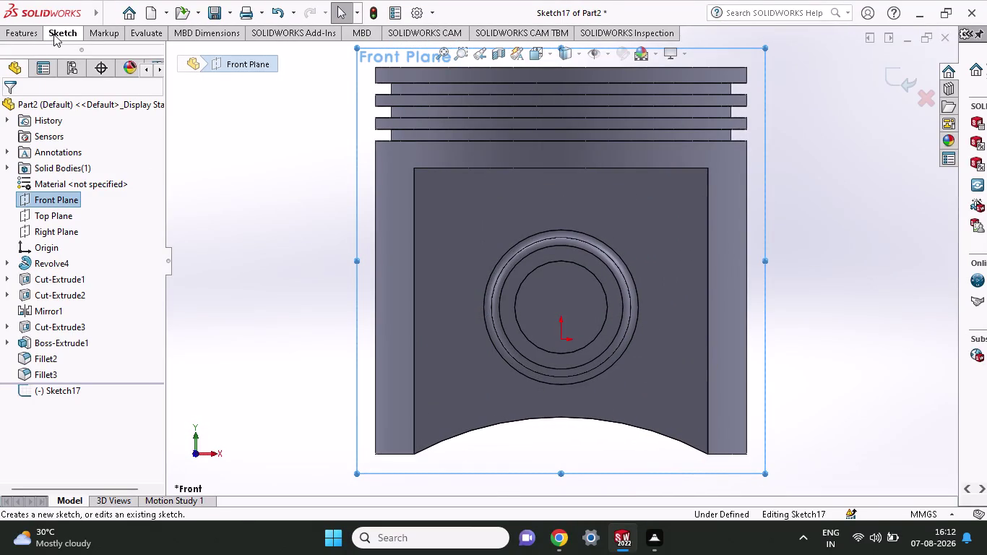
Cancel the Front Plane rename, leave the sketch and discard the empty Sketch17.
click(48, 199)
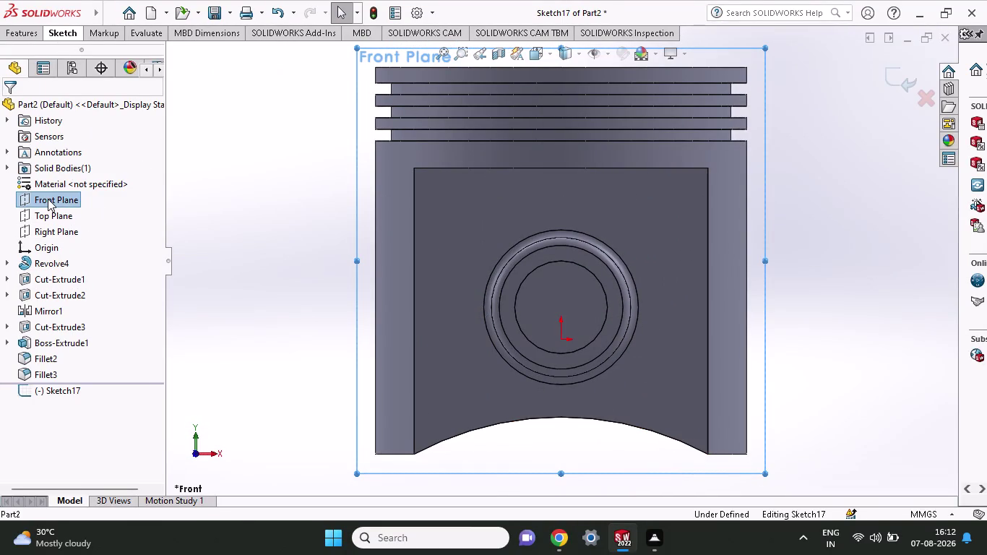
click(29, 38)
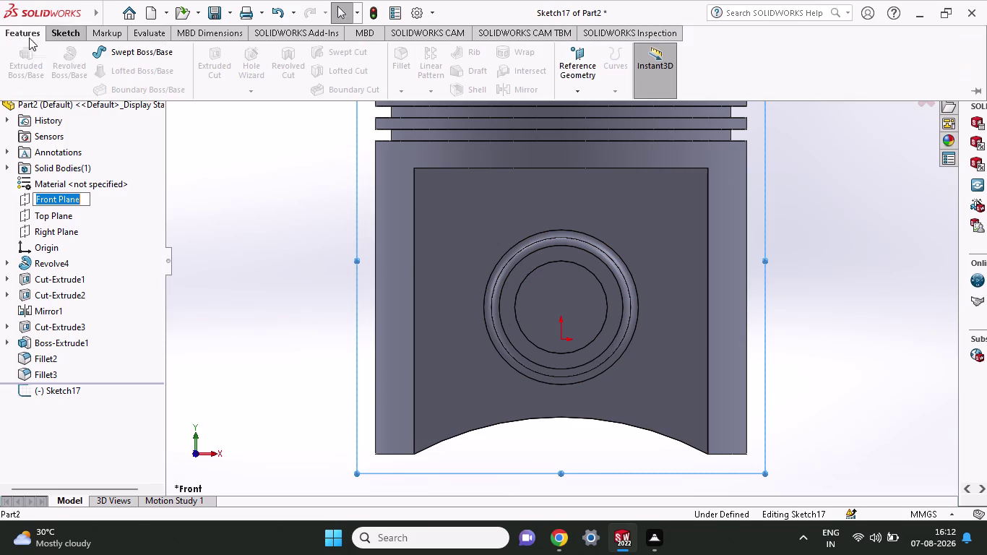
click(61, 32)
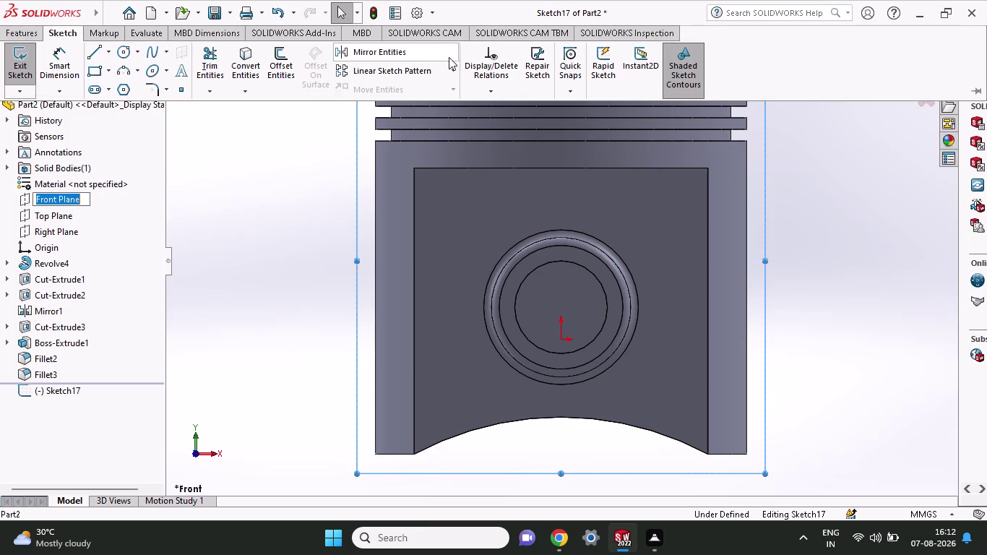
key(Escape)
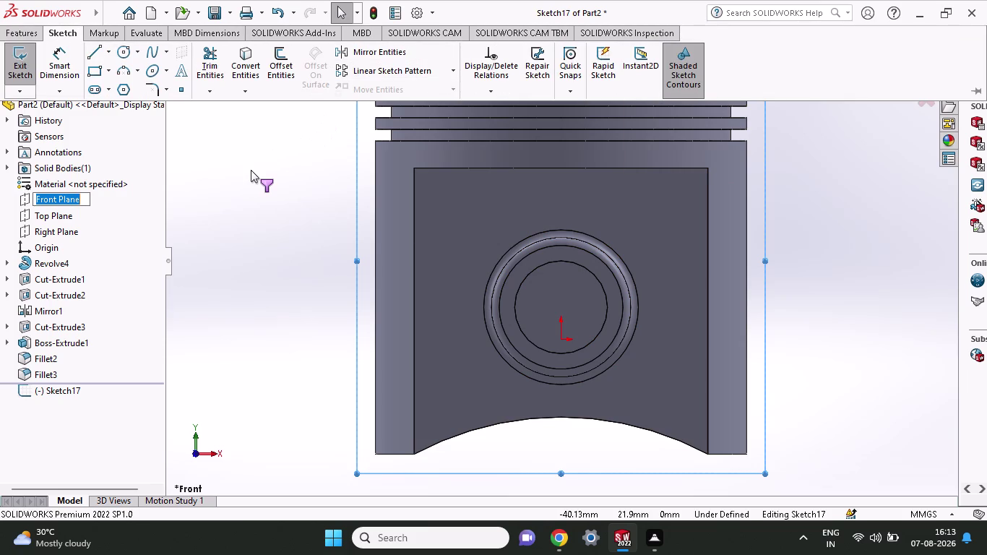
key(Escape)
key(ctrl+z)
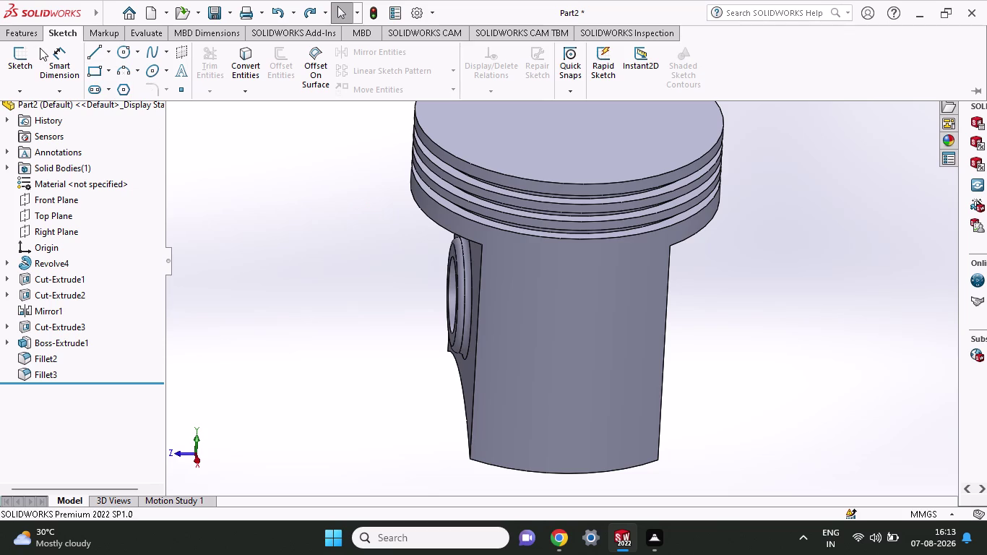
Select the Front Plane and start a Mirror feature about it.
right_click(56, 200)
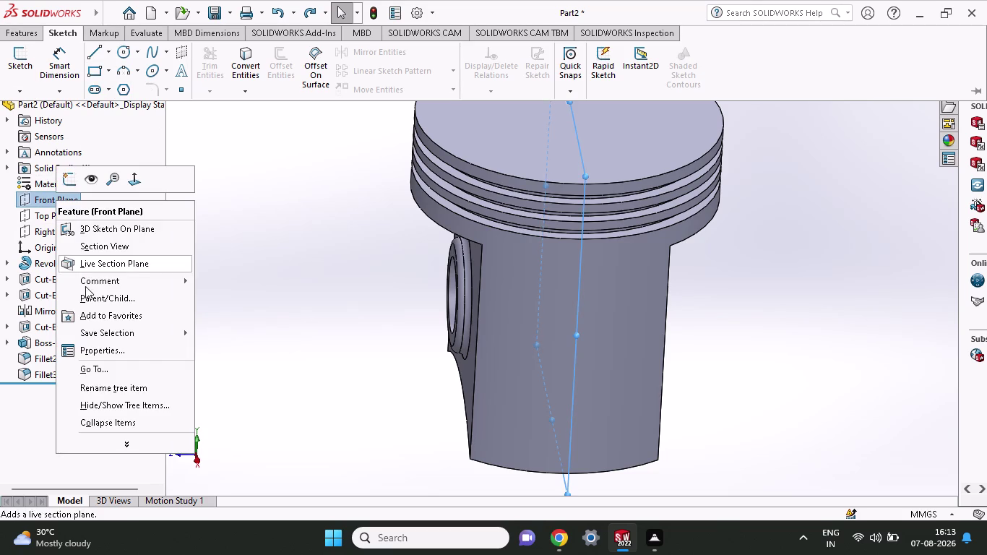
click(256, 235)
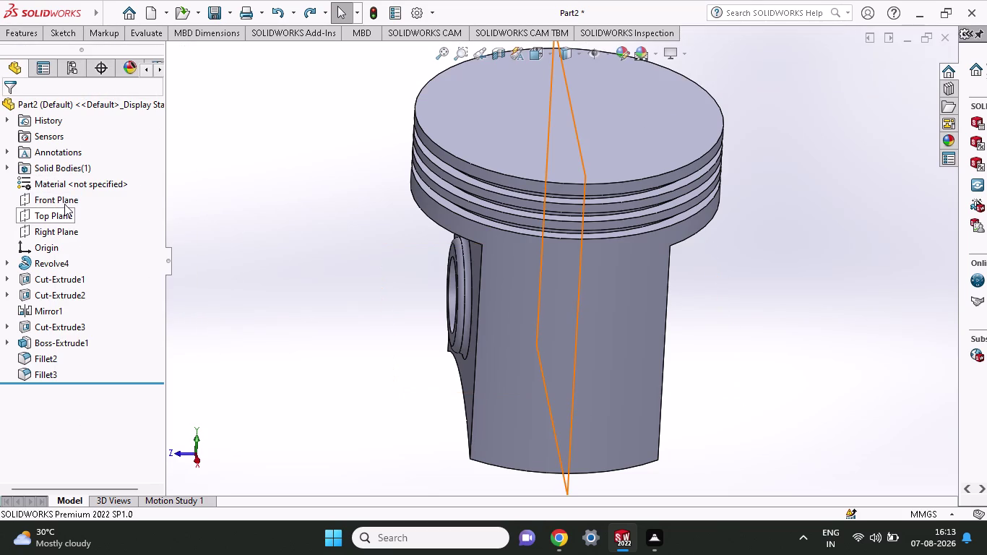
click(64, 204)
click(51, 38)
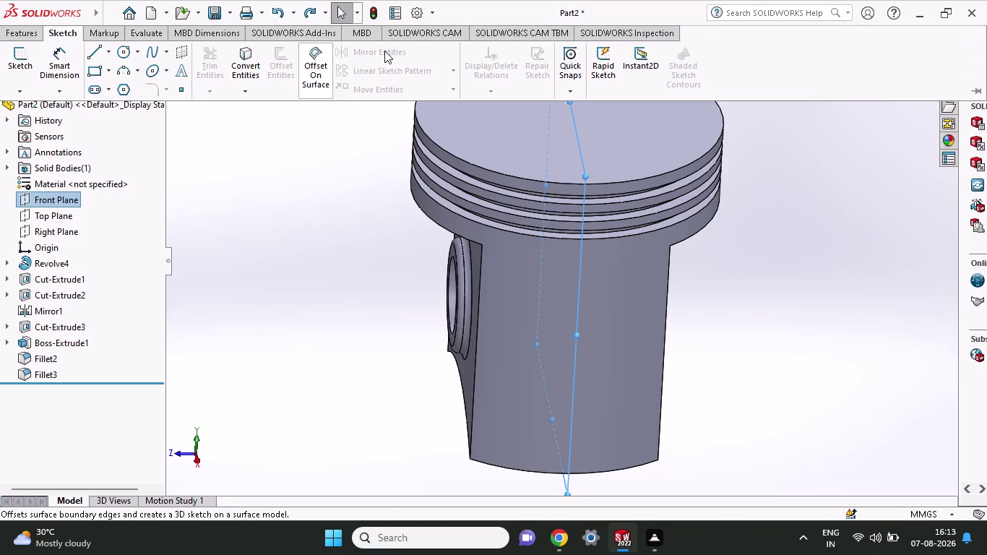
click(33, 33)
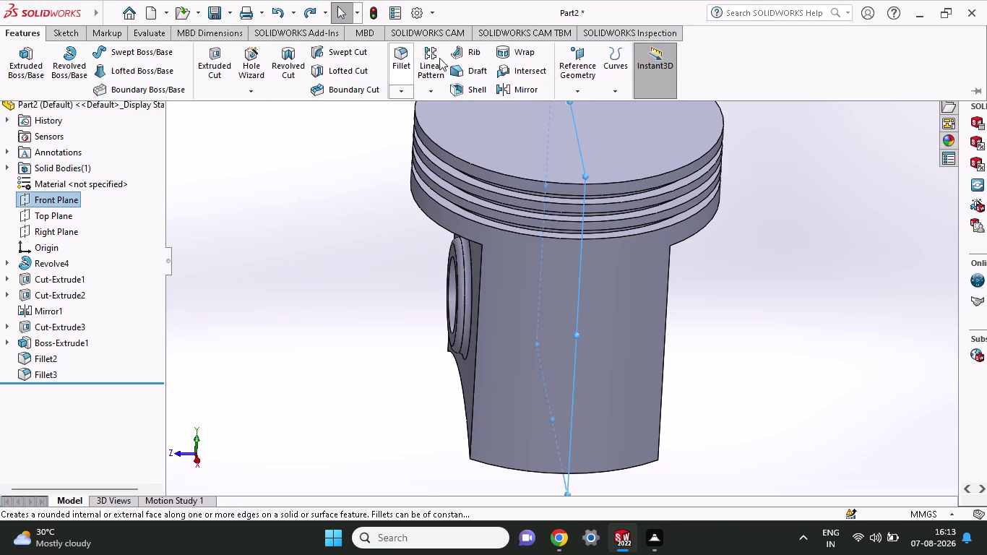
click(521, 91)
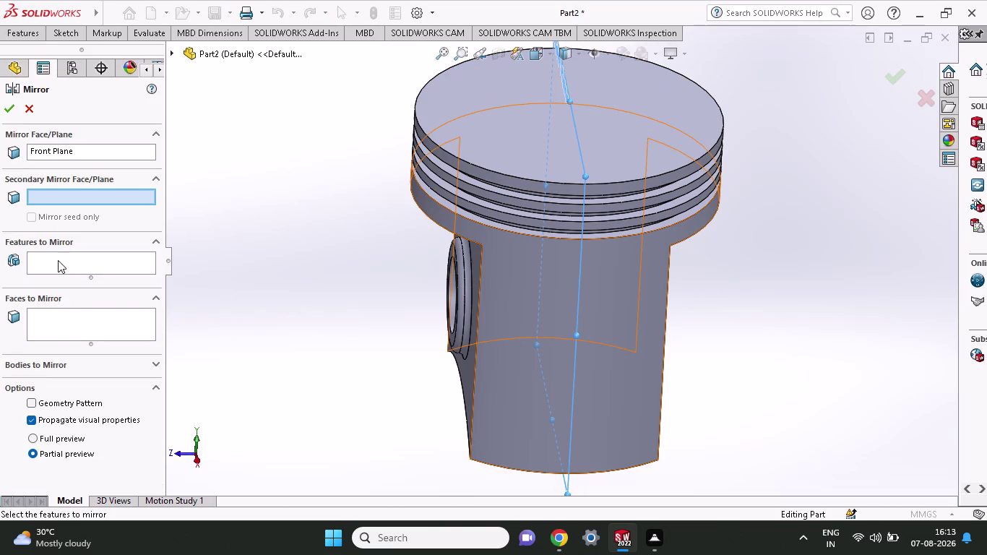
Mirror the whole piston body about the Front Plane, creating the second pin boss.
scroll(down, 3)
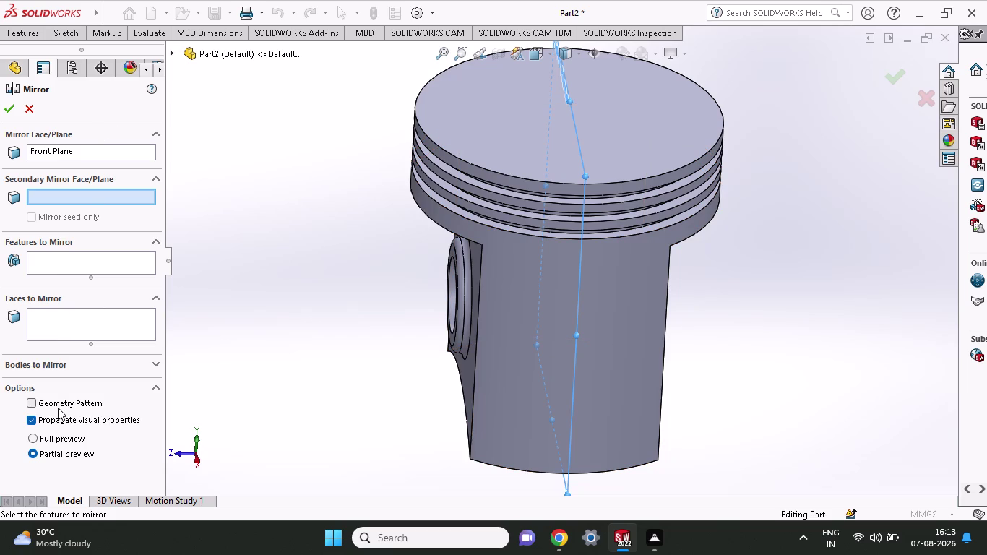
click(70, 364)
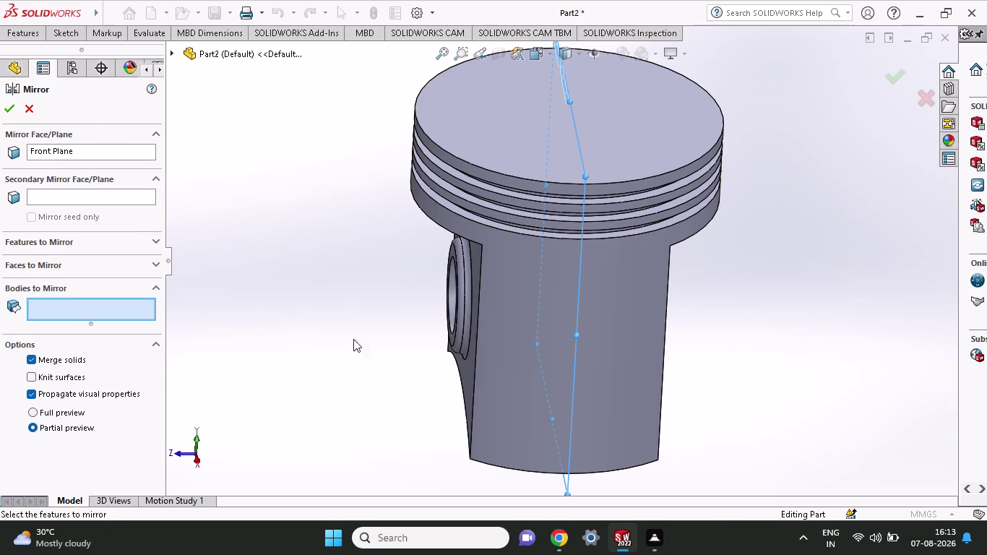
click(465, 317)
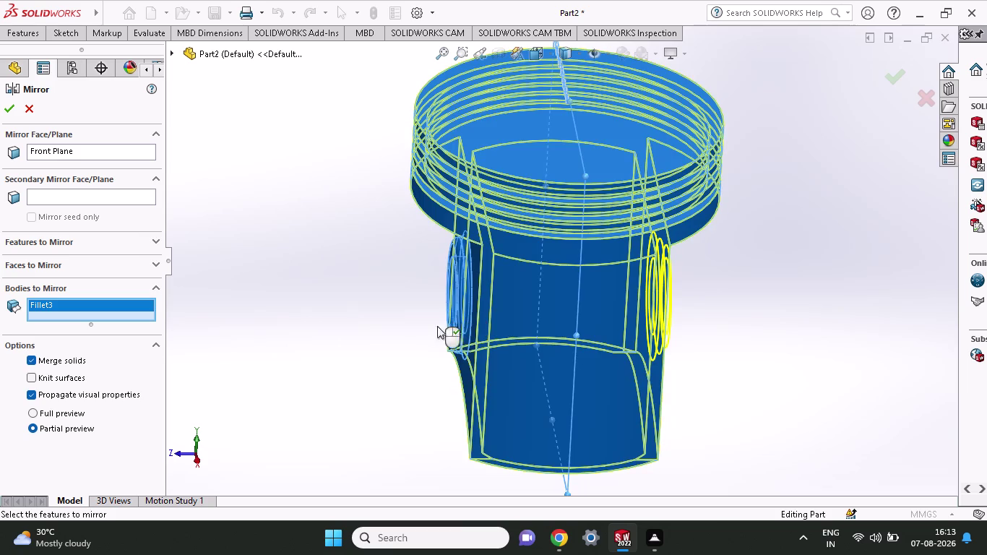
click(0, 108)
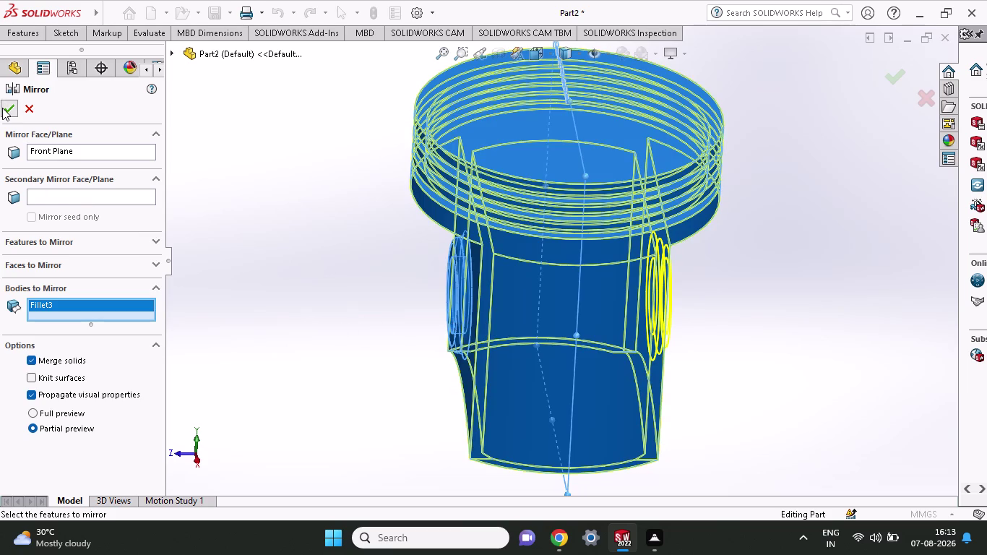
click(4, 108)
middle_drag(777, 321, 776, 321)
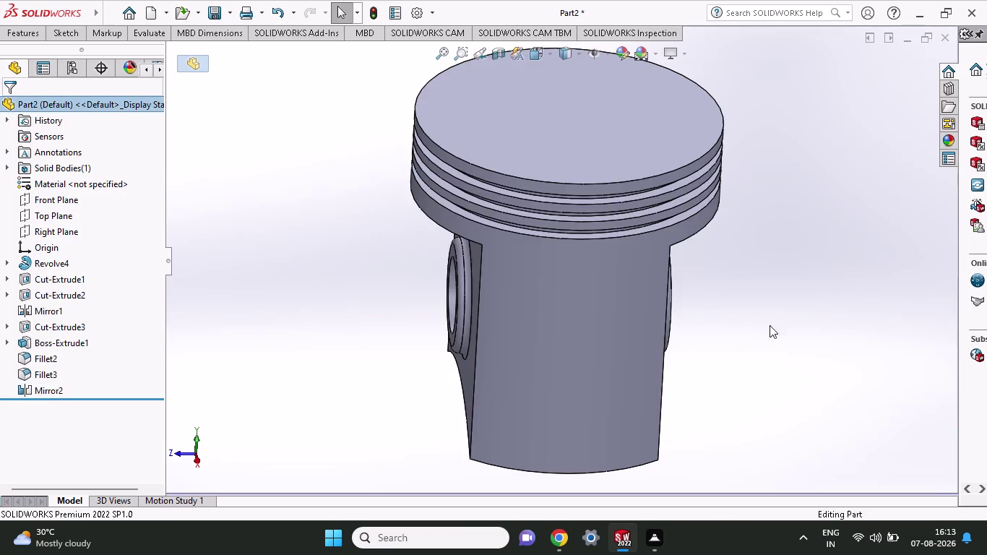
middle_drag(776, 322, 679, 376)
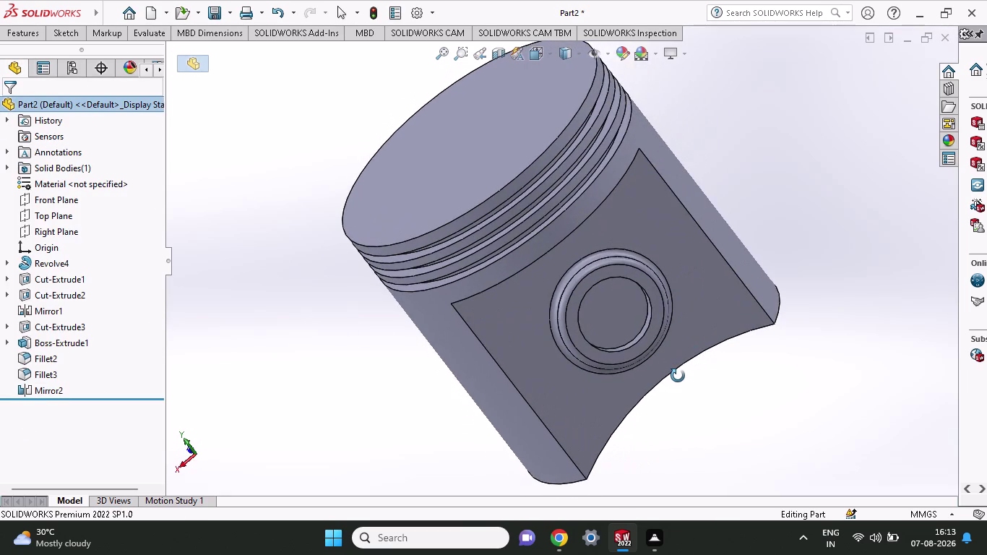
Start a new sketch on the pin boss face.
click(617, 320)
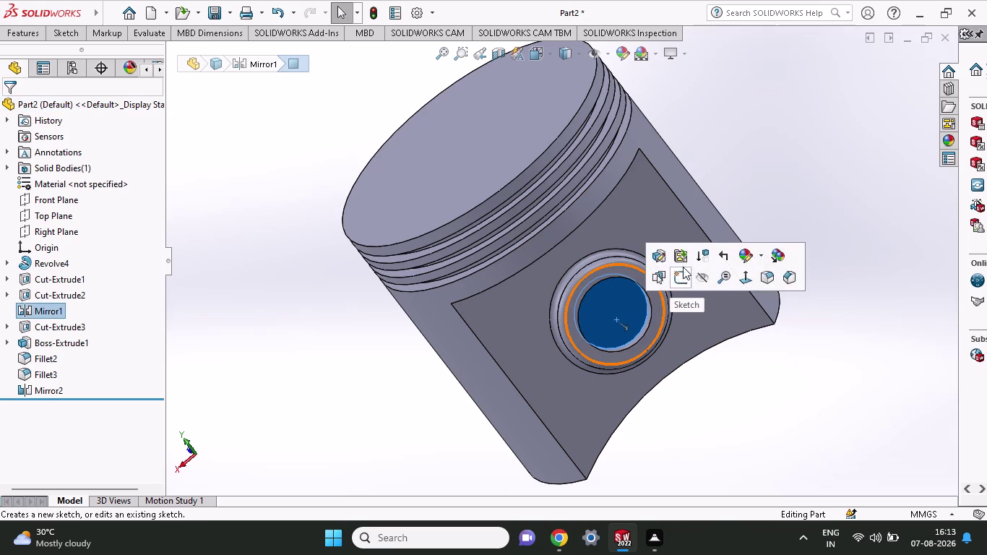
right_click(629, 308)
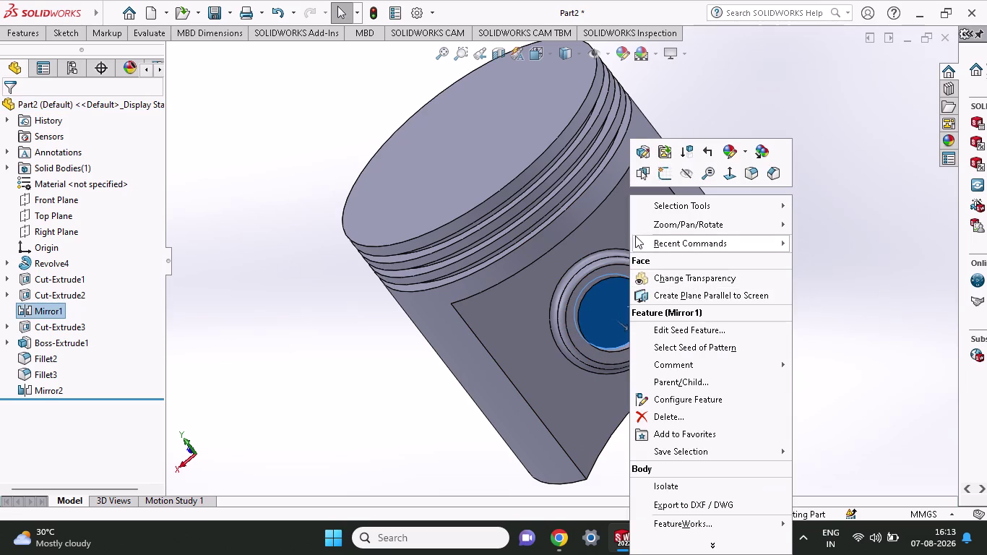
click(664, 169)
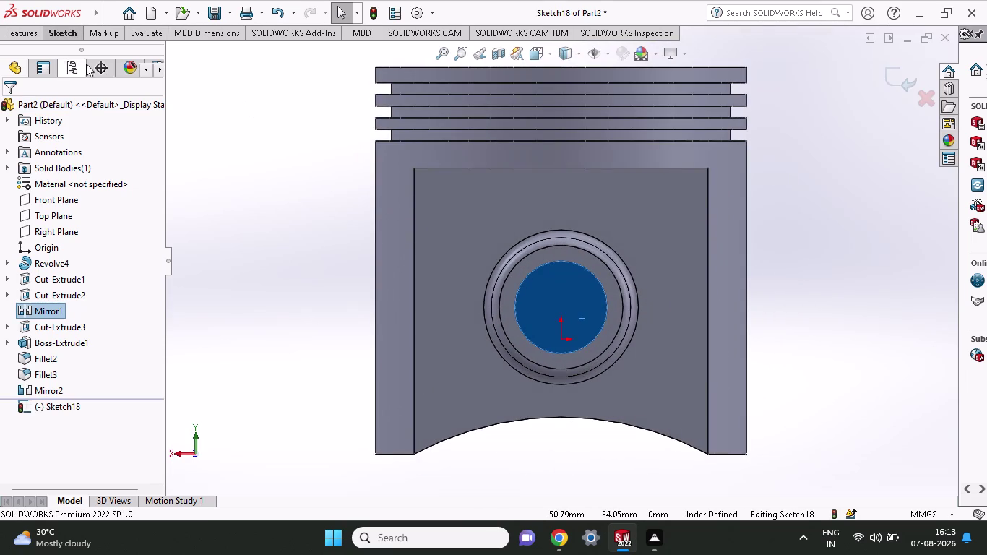
click(56, 32)
click(127, 51)
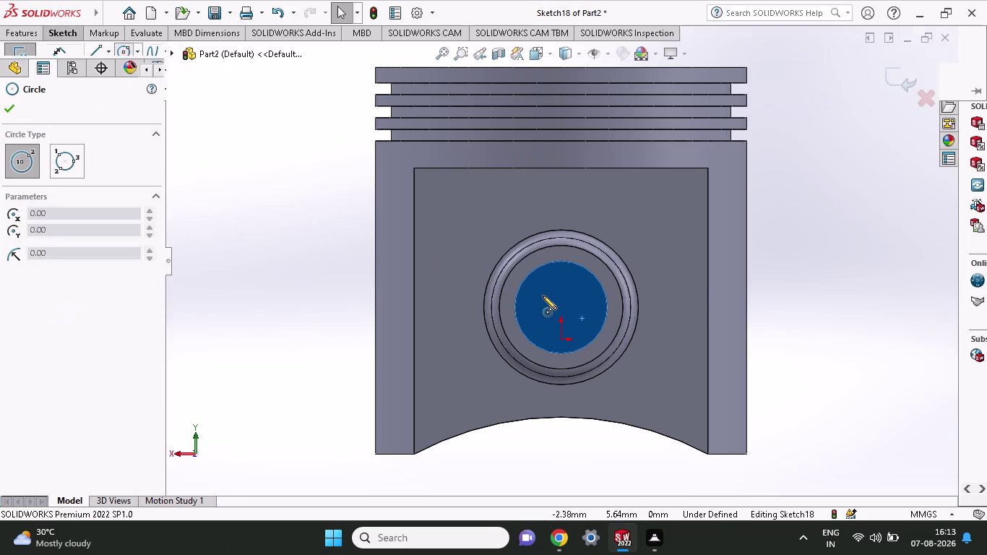
click(561, 304)
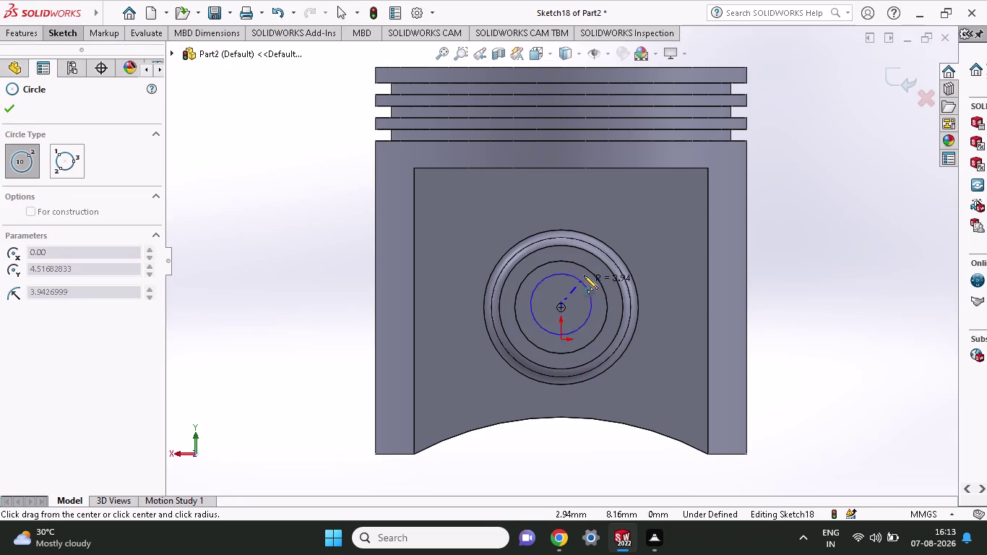
key(Escape)
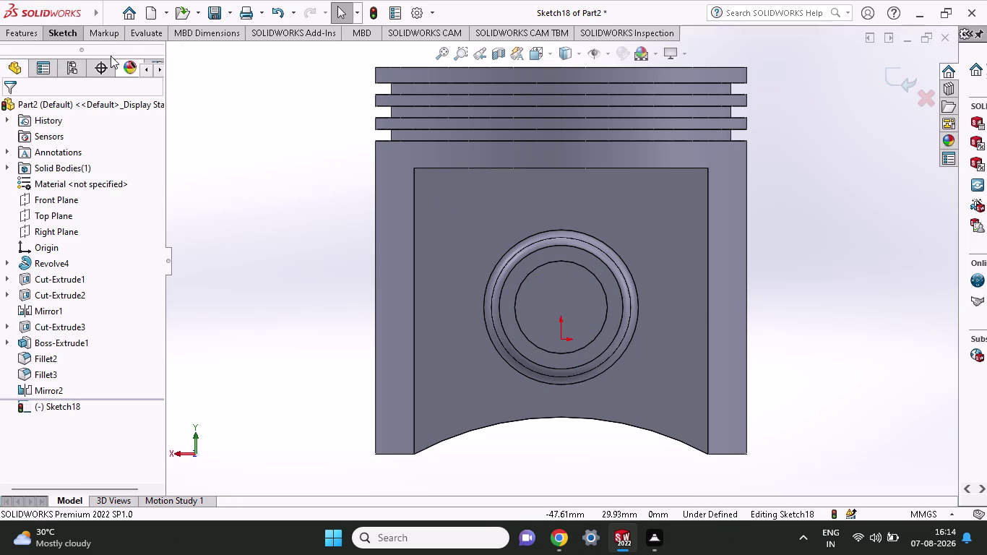
Draw a radius 6 circle centred on the pin boss axis.
click(67, 37)
click(120, 53)
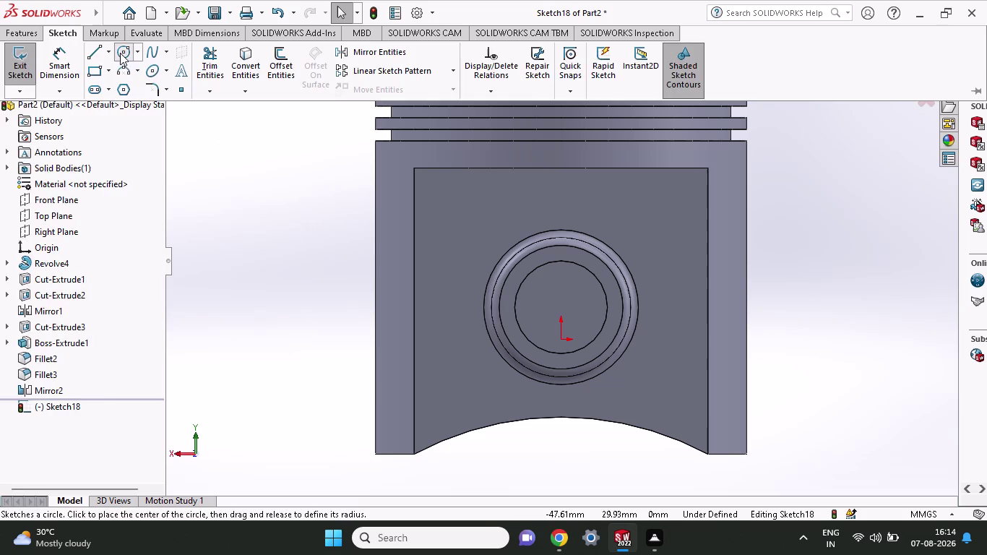
click(561, 308)
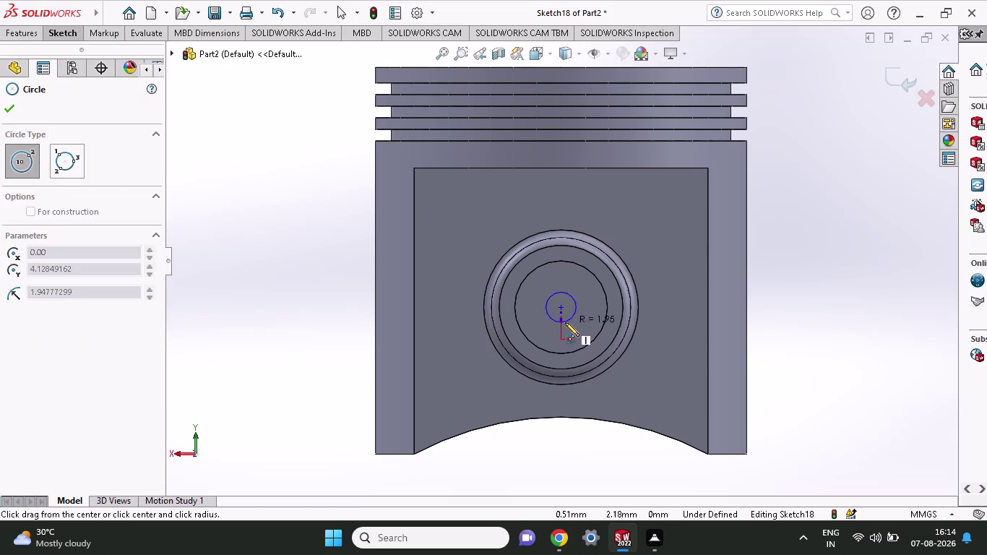
click(574, 353)
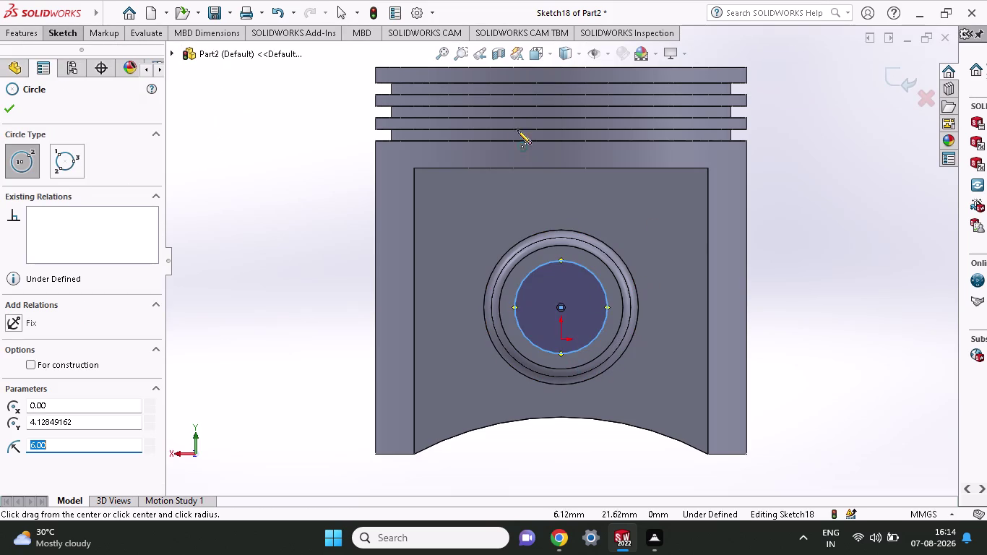
click(37, 28)
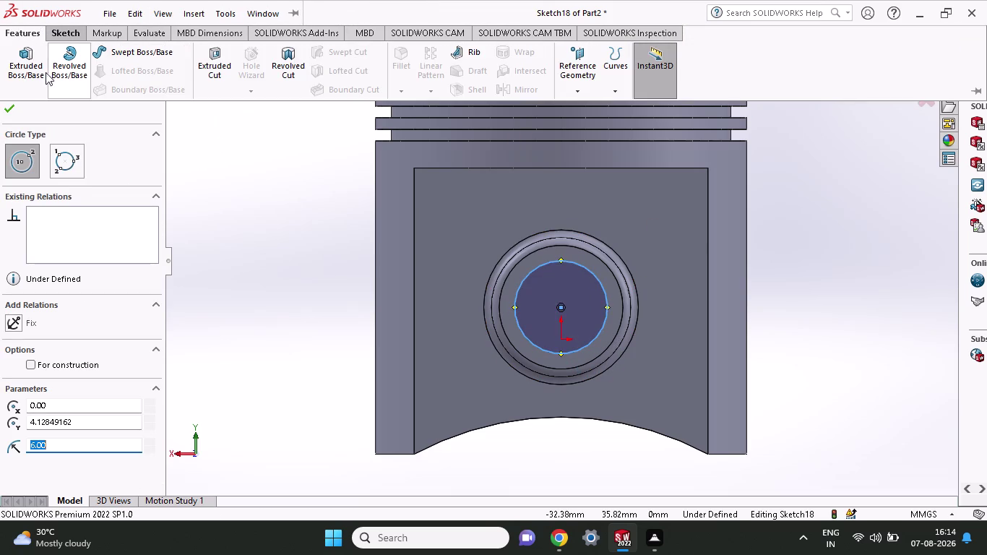
click(200, 67)
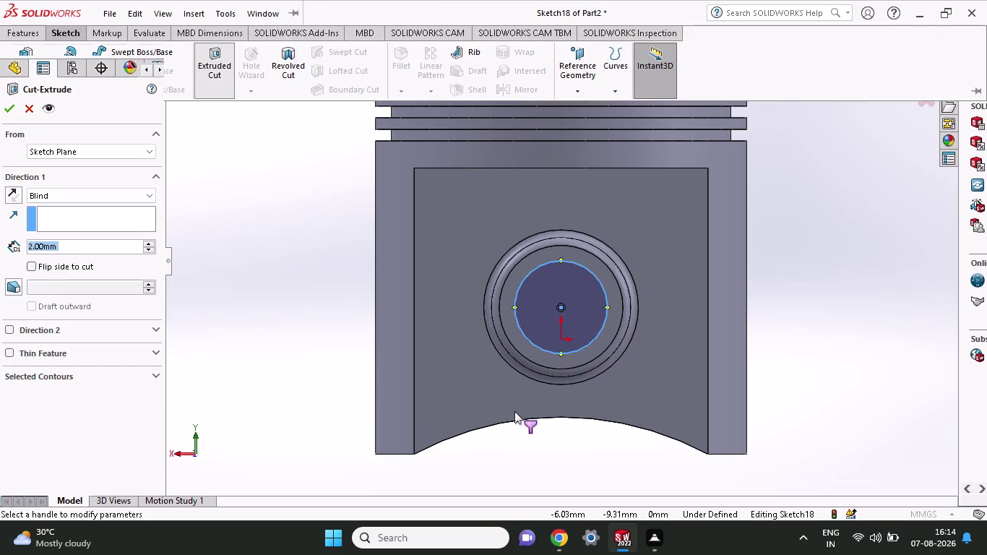
Cut the 12 mm pin hole Through All across both bosses, then inspect it.
click(86, 201)
click(82, 216)
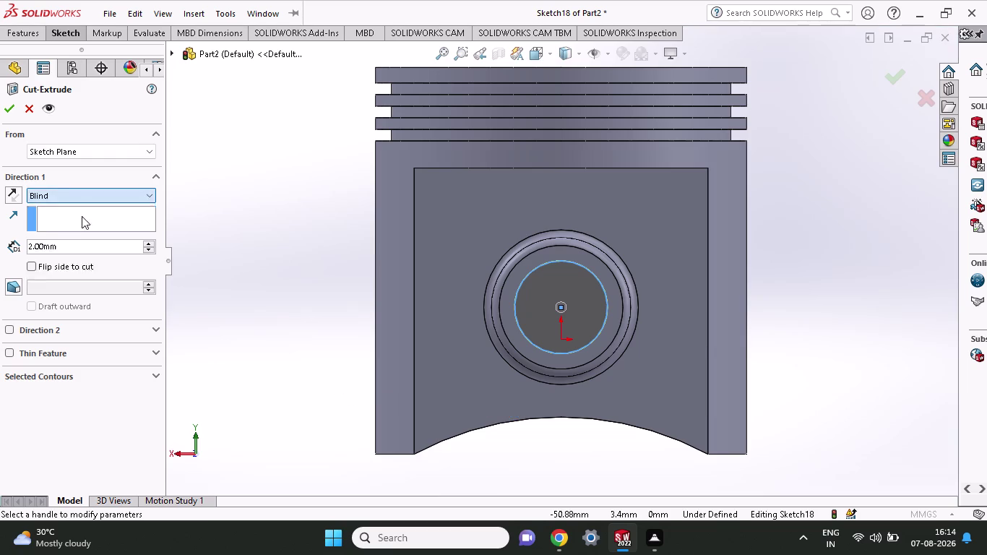
middle_drag(172, 244, 219, 305)
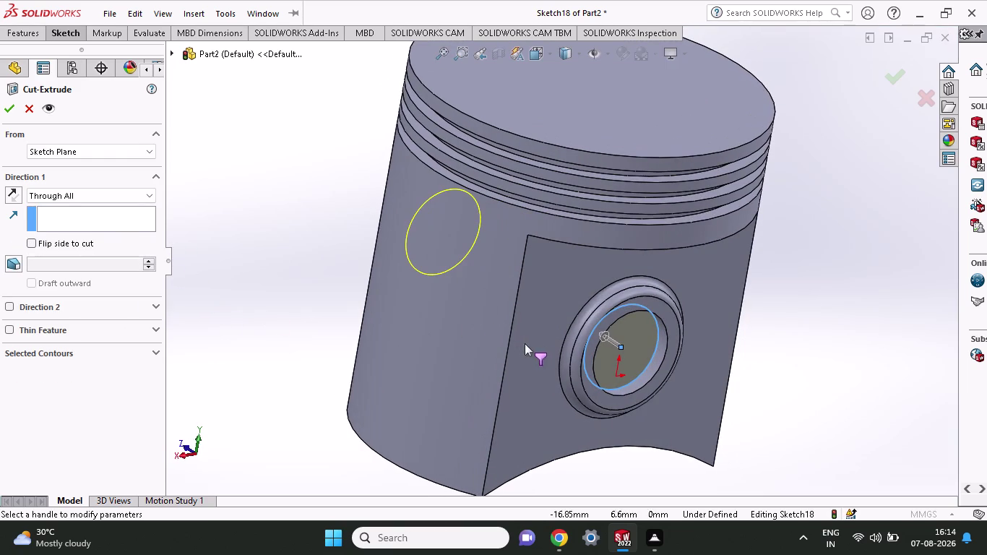
drag(600, 335, 343, 244)
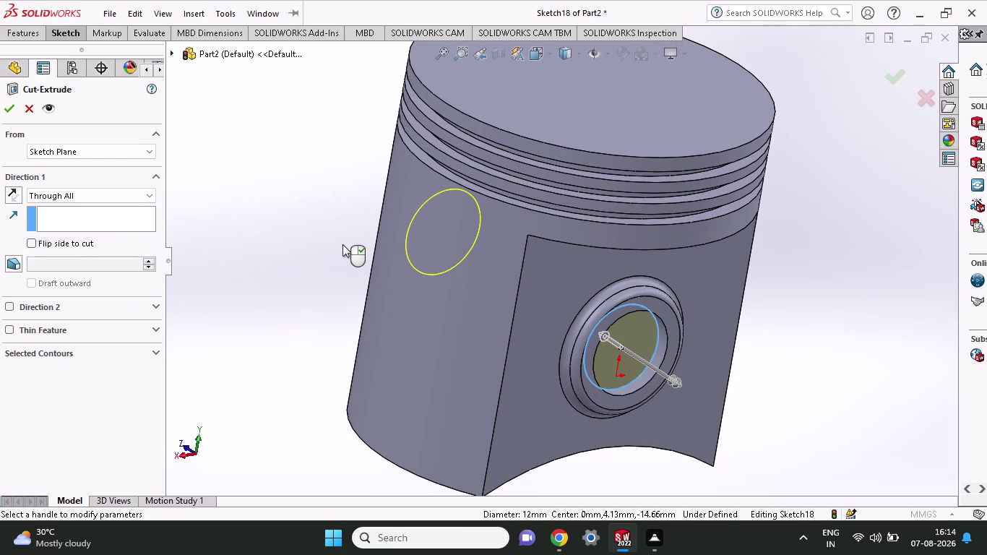
drag(609, 332, 530, 305)
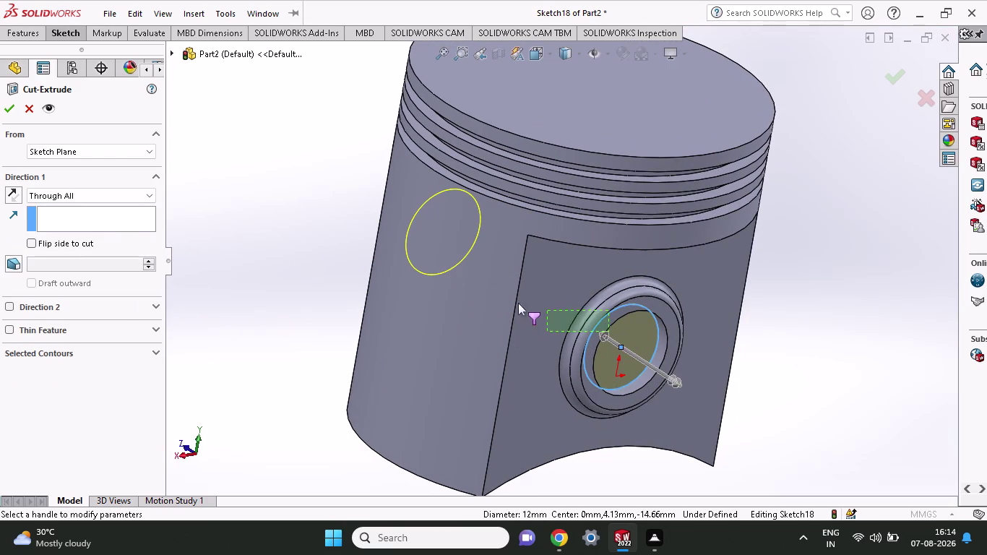
drag(530, 305, 370, 233)
drag(601, 333, 476, 285)
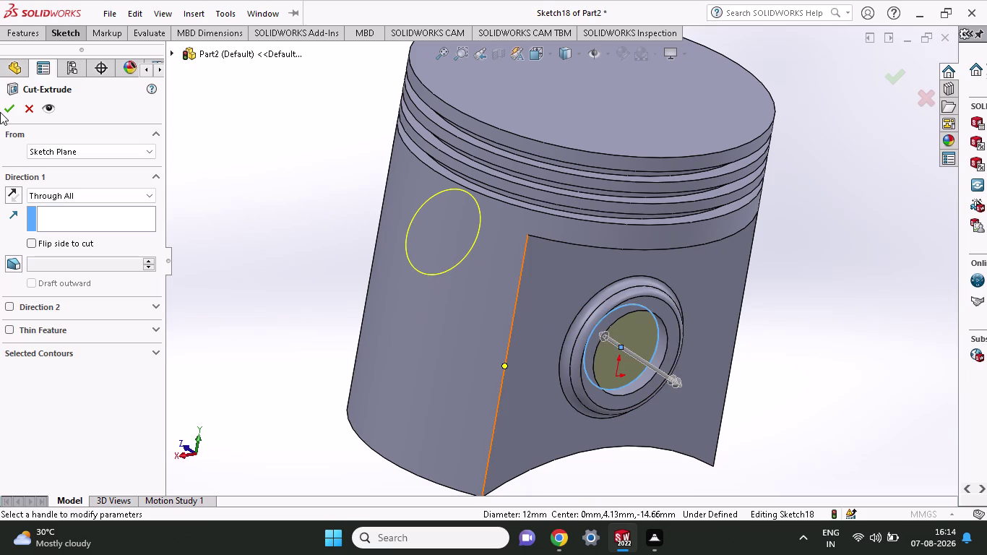
click(5, 108)
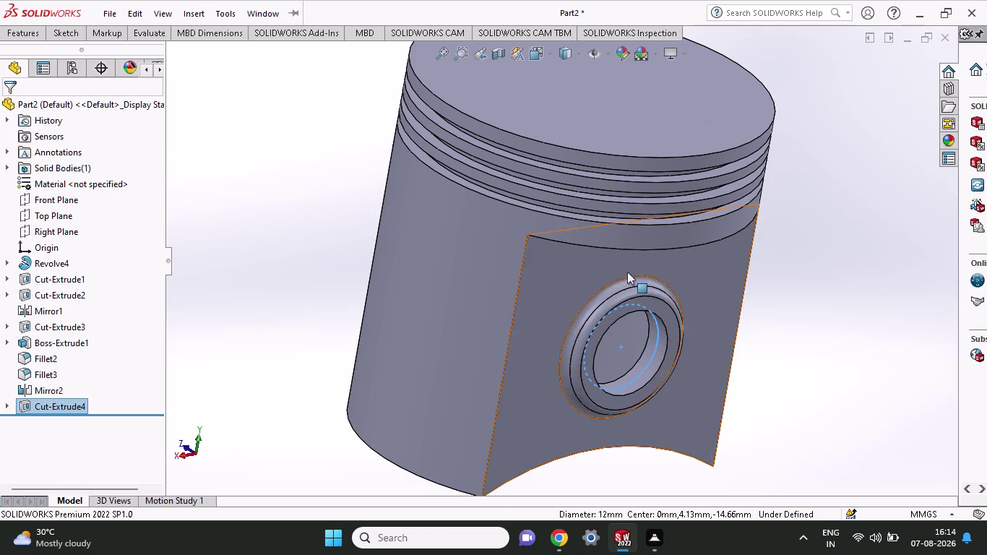
middle_drag(819, 323, 751, 267)
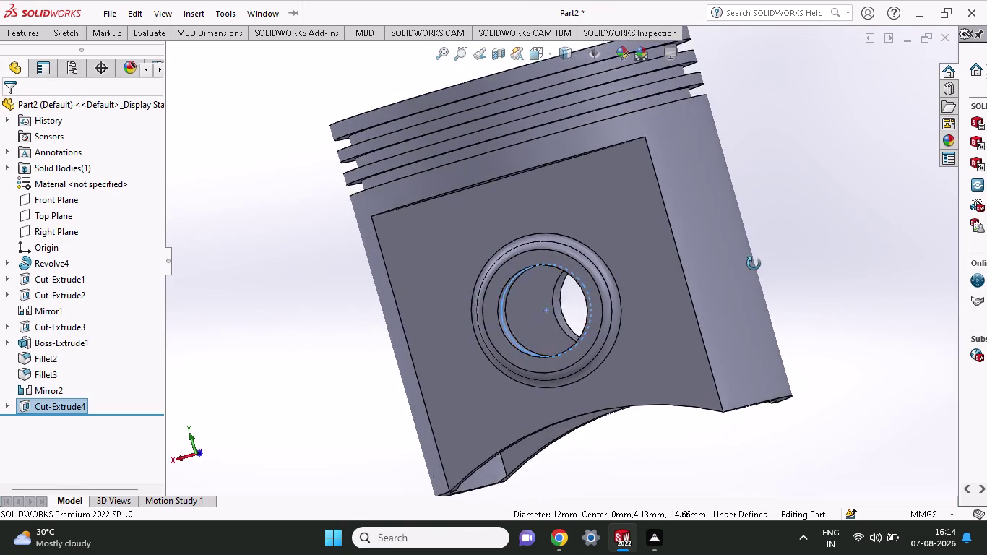
middle_drag(751, 266, 917, 272)
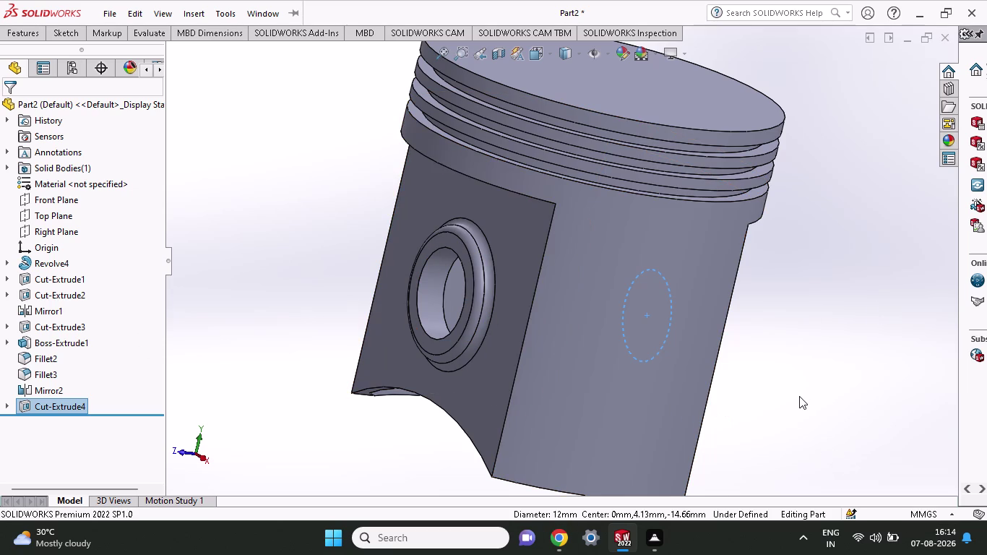
middle_drag(799, 397, 790, 143)
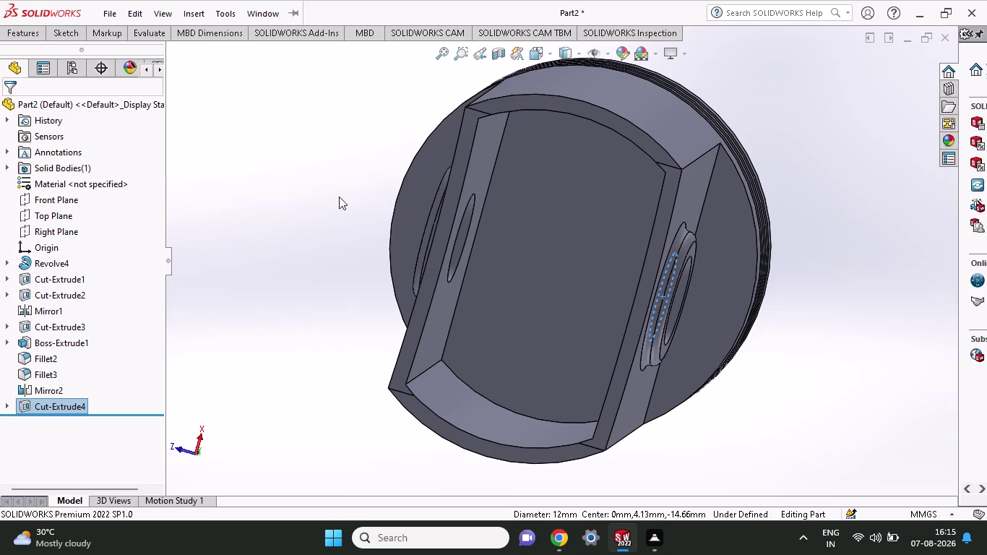
Try a chamfer, cancel it, and start a 1.00 mm fillet instead.
click(66, 36)
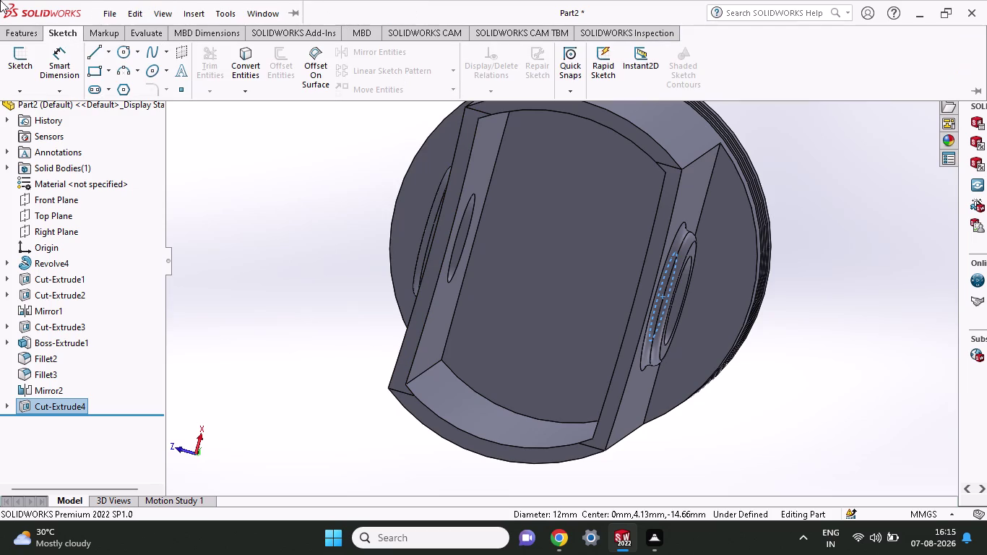
click(13, 40)
click(406, 95)
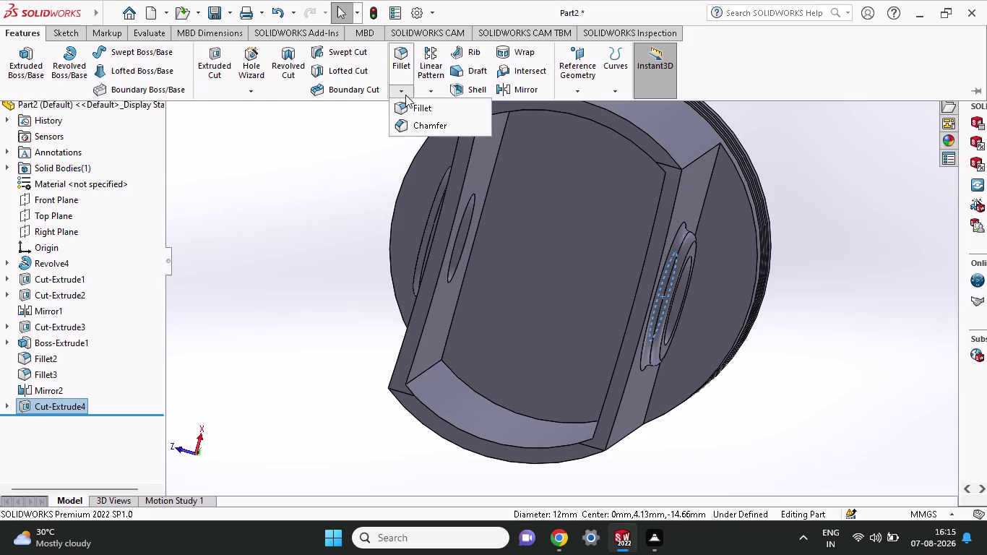
click(411, 124)
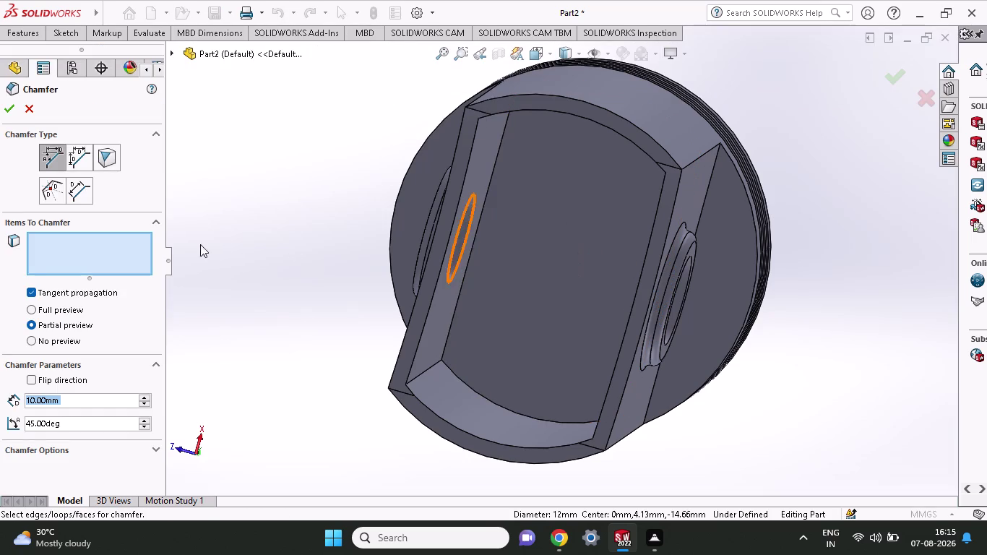
click(37, 112)
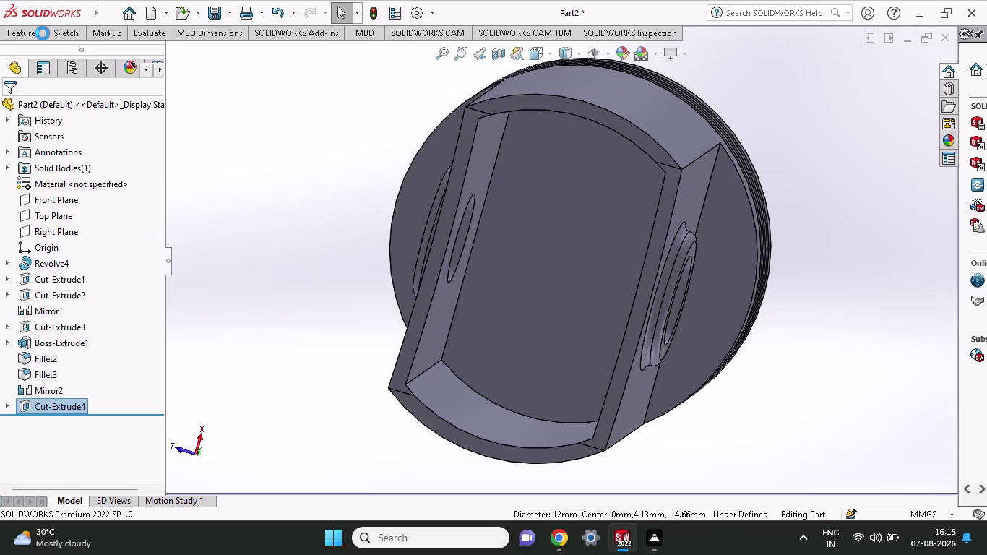
click(27, 34)
click(401, 67)
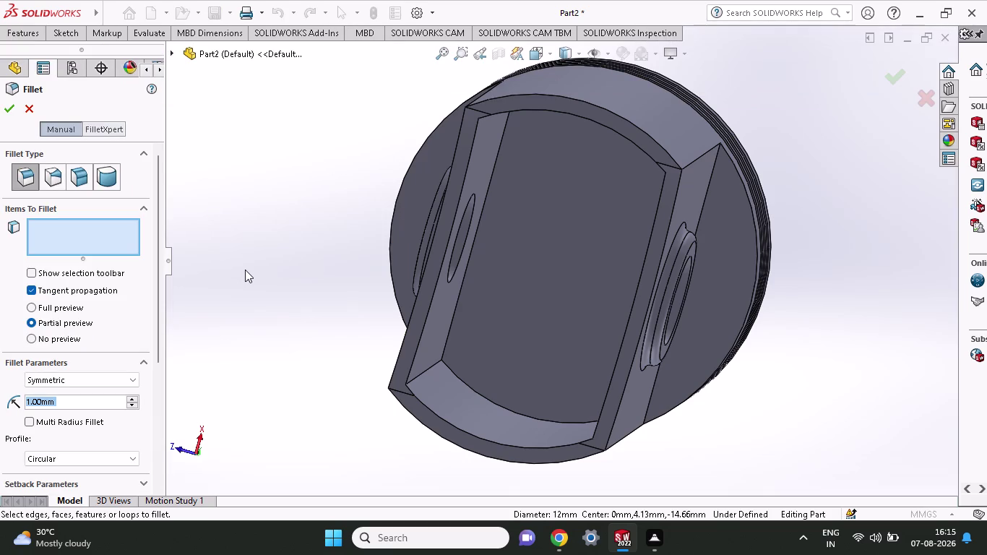
Pick the bottom edge and boss face for a fillet, then undo and abandon it.
click(477, 437)
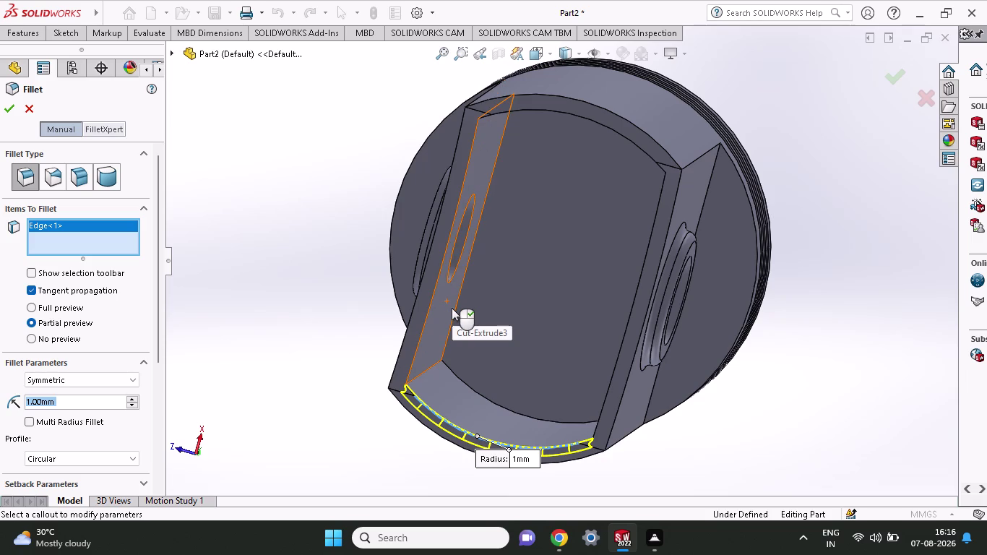
click(451, 308)
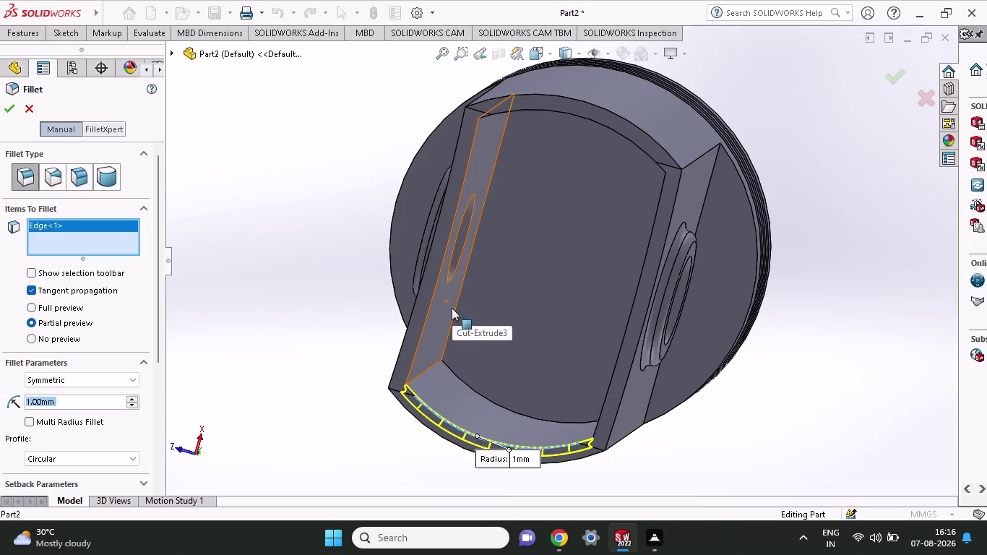
click(473, 387)
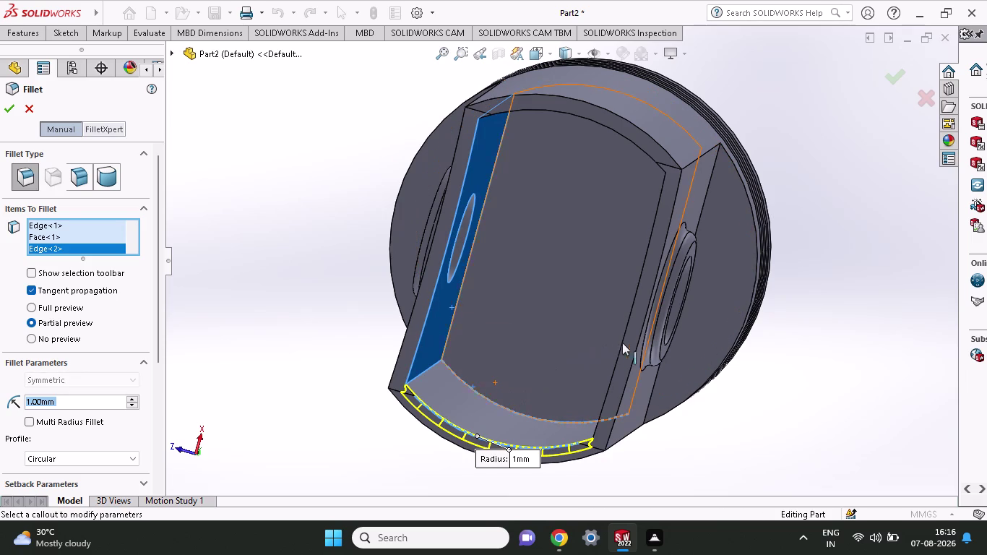
middle_drag(581, 342, 589, 347)
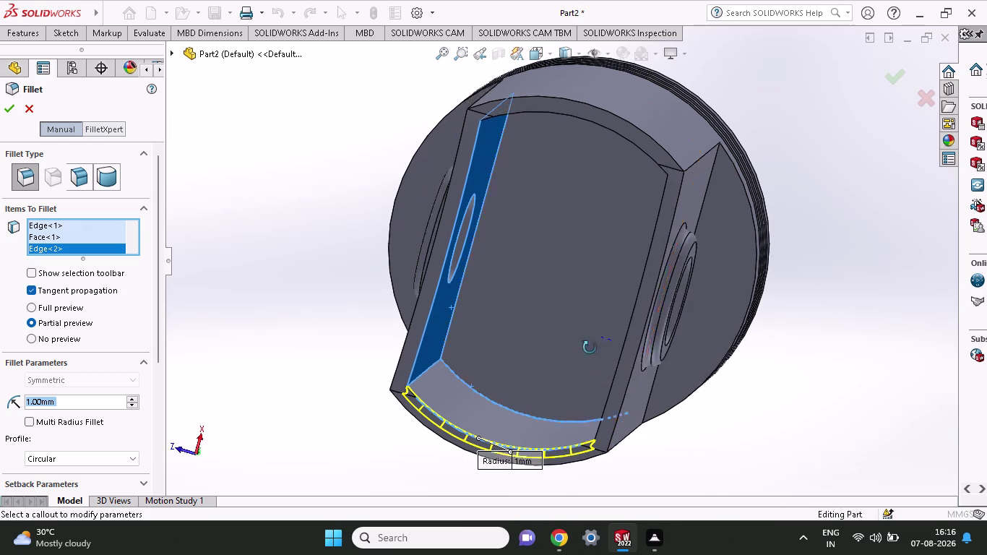
middle_drag(589, 348, 608, 352)
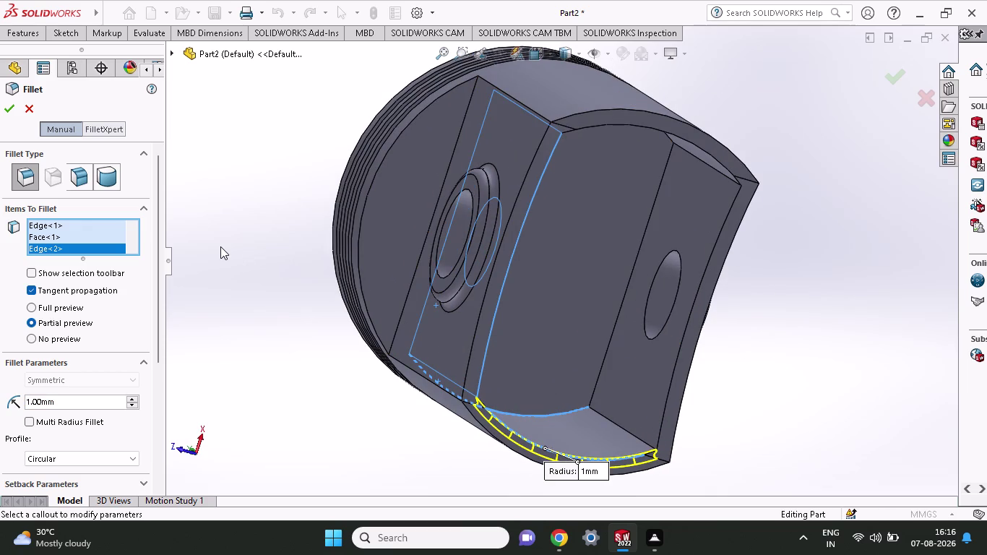
key(ctrl+z)
key(ctrl+z)
key(ctrl+z)
key(ctrl+z)
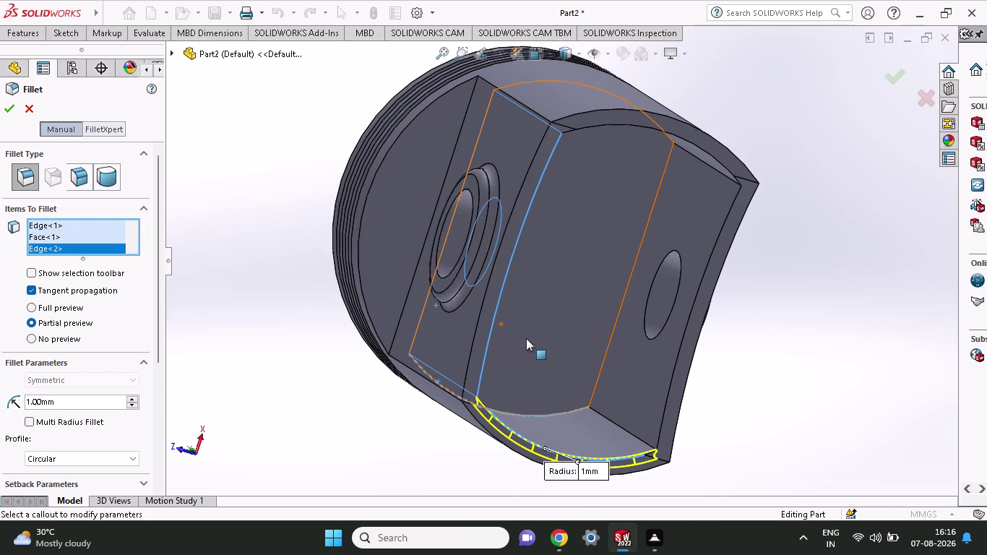
key(grave)
Start a new fillet and select the four inner edges of the underside pocket.
key(Escape)
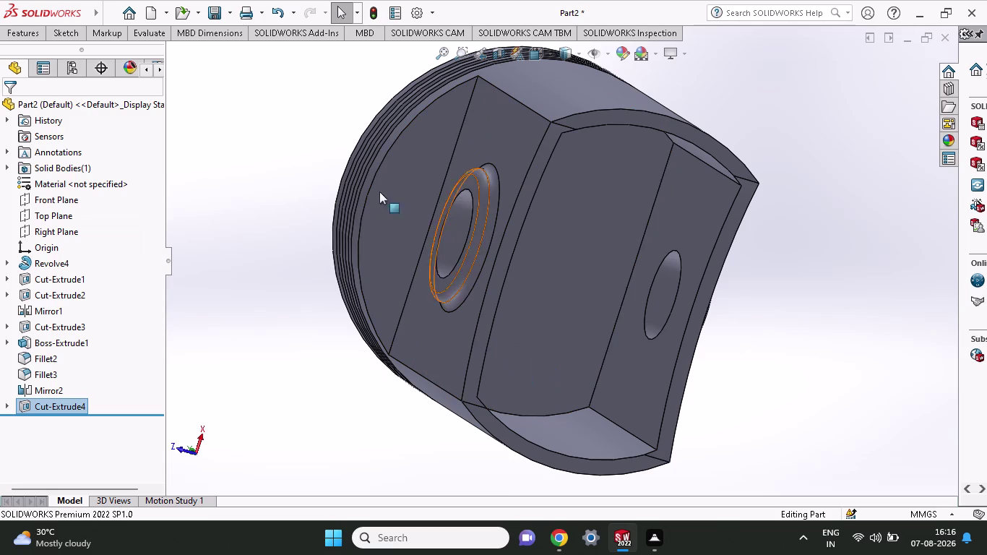
click(16, 34)
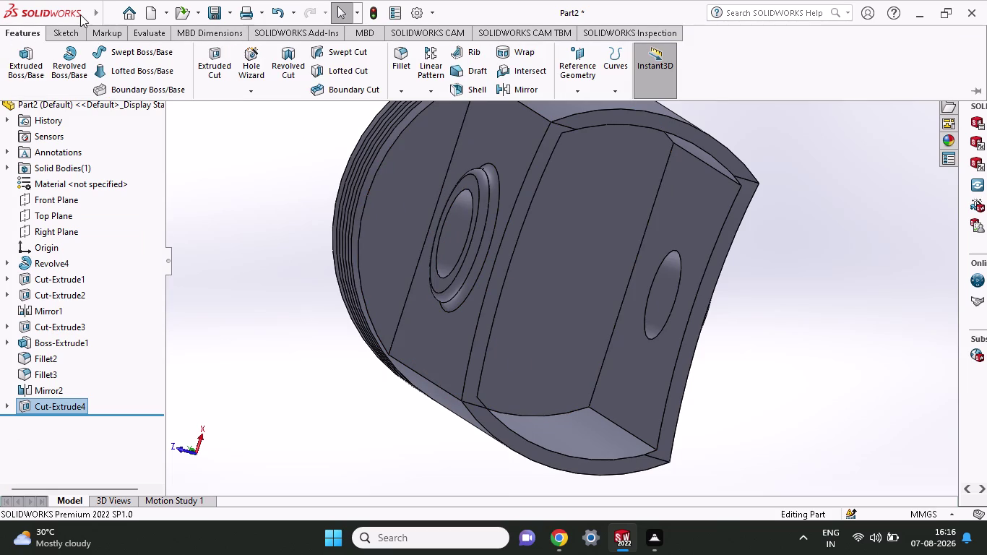
click(402, 60)
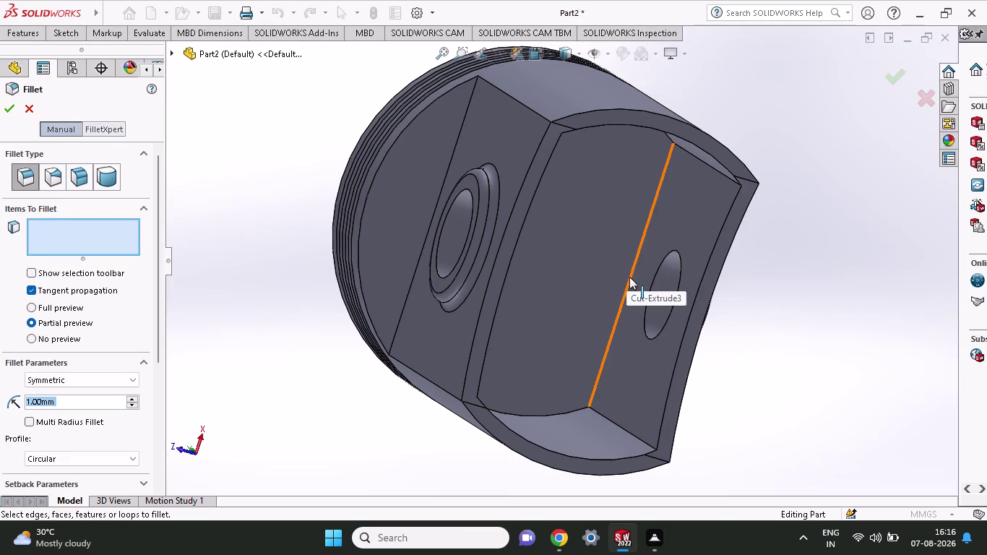
click(630, 277)
middle_drag(607, 287, 540, 287)
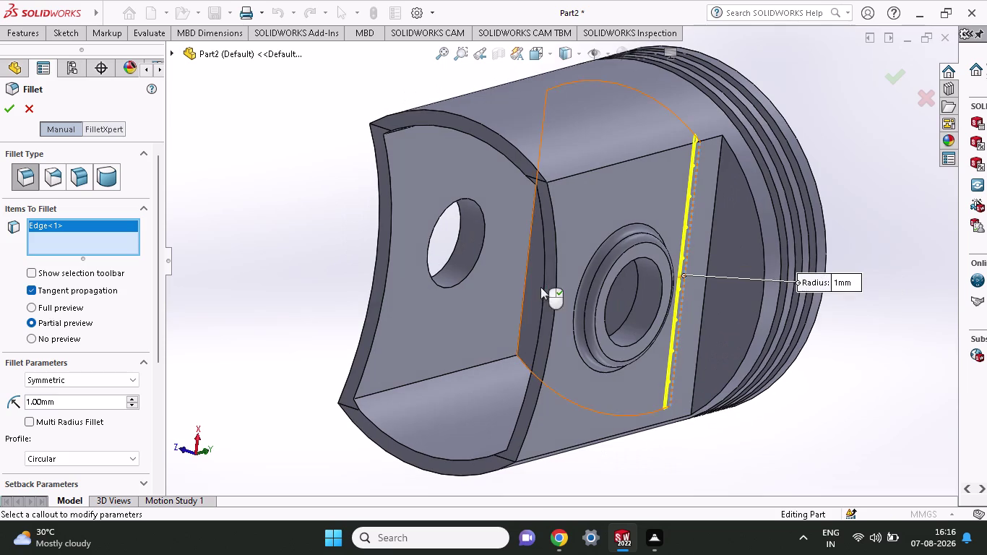
click(523, 283)
middle_drag(526, 282, 565, 283)
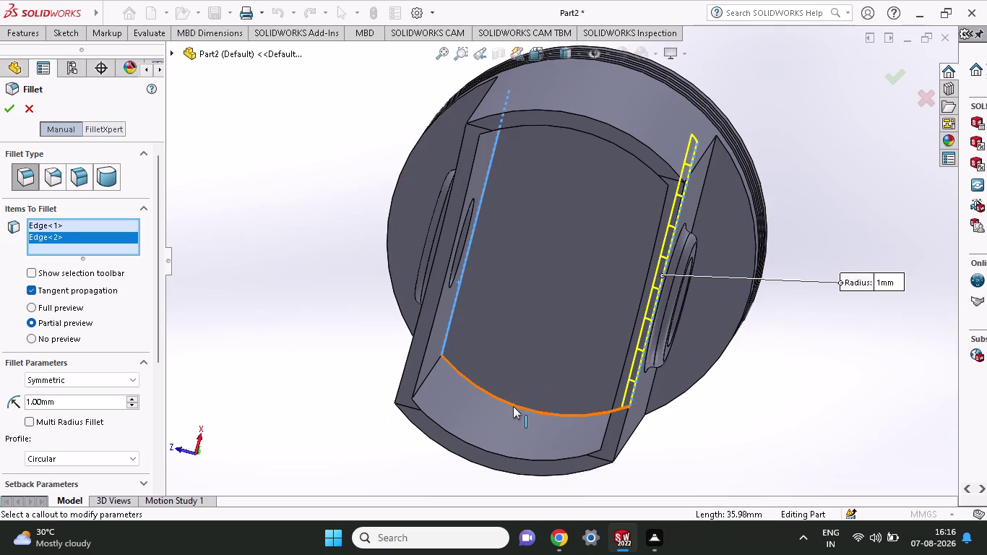
click(513, 407)
middle_drag(536, 294, 568, 234)
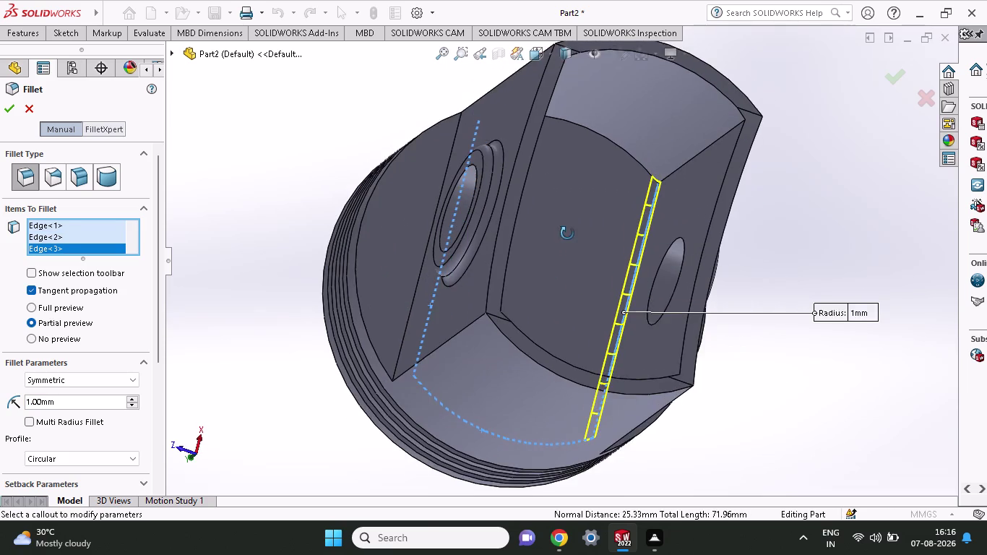
middle_drag(567, 233, 568, 230)
click(593, 133)
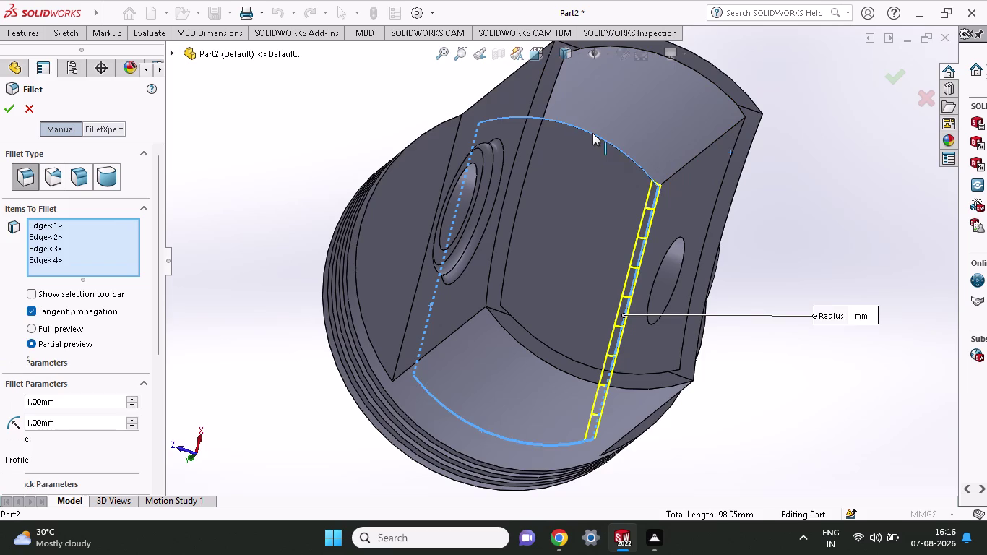
middle_drag(603, 144, 577, 207)
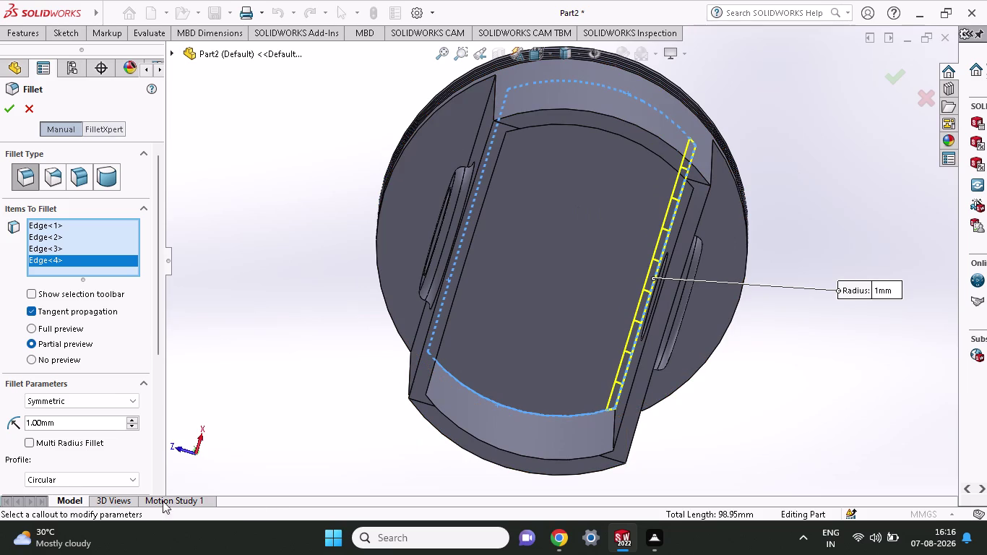
Set the fillet radius to 2 mm and apply it as Fillet4.
drag(66, 428, 0, 432)
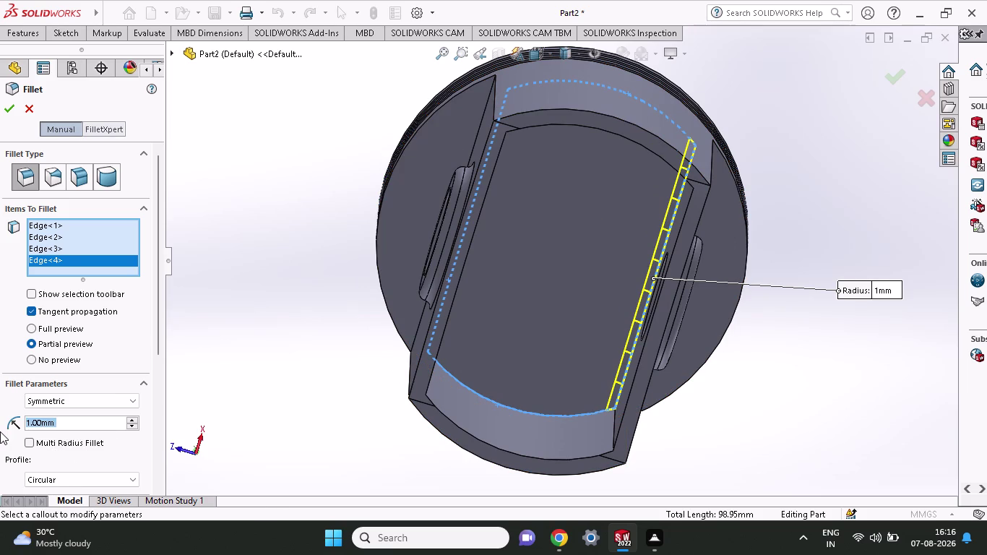
key(2)
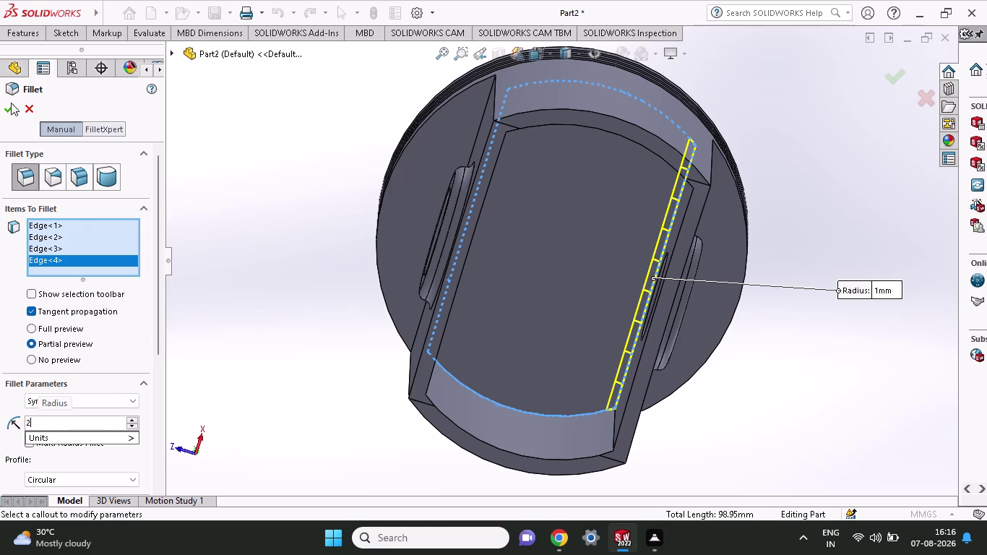
click(6, 109)
click(6, 109)
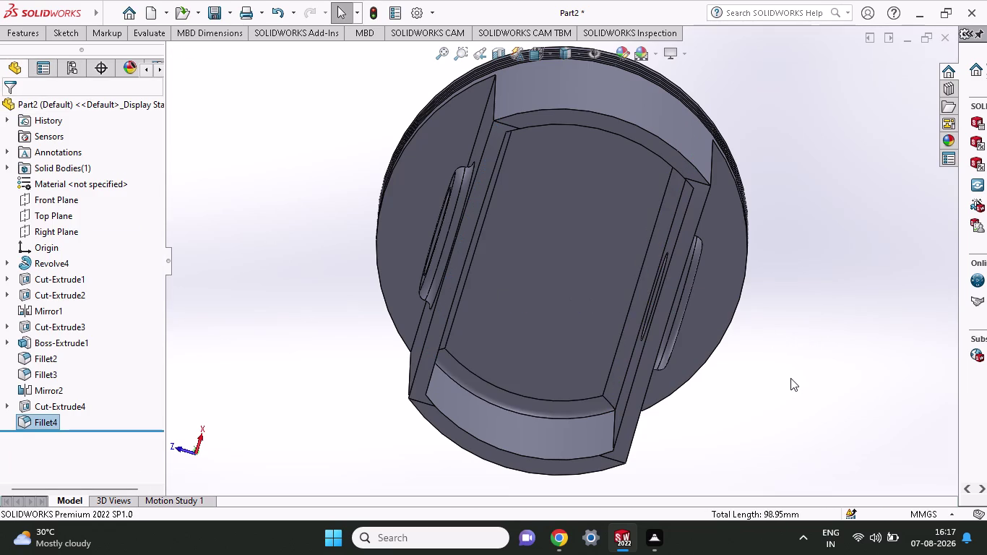
scroll(up, 3)
middle_drag(791, 378, 864, 554)
middle_drag(794, 156, 847, 184)
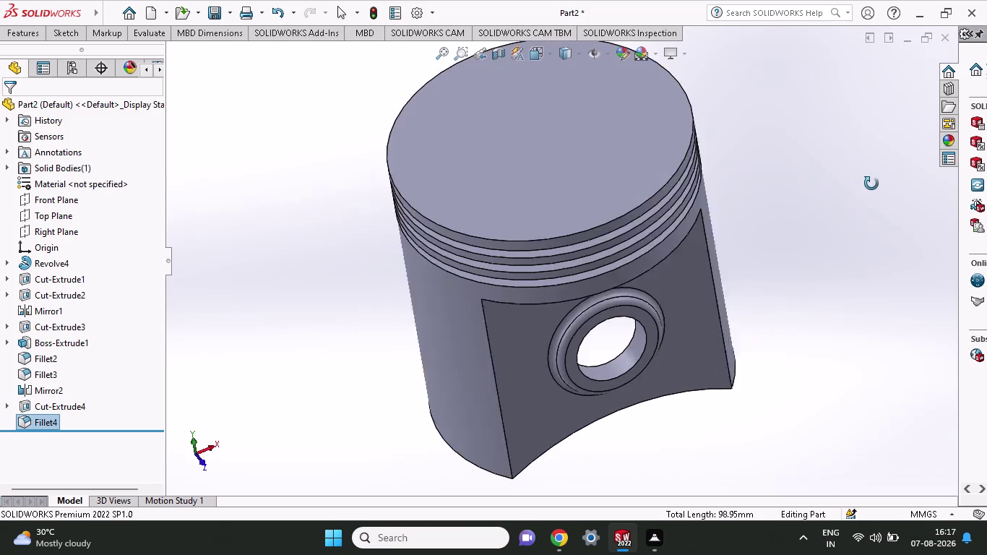
middle_drag(847, 184, 872, 134)
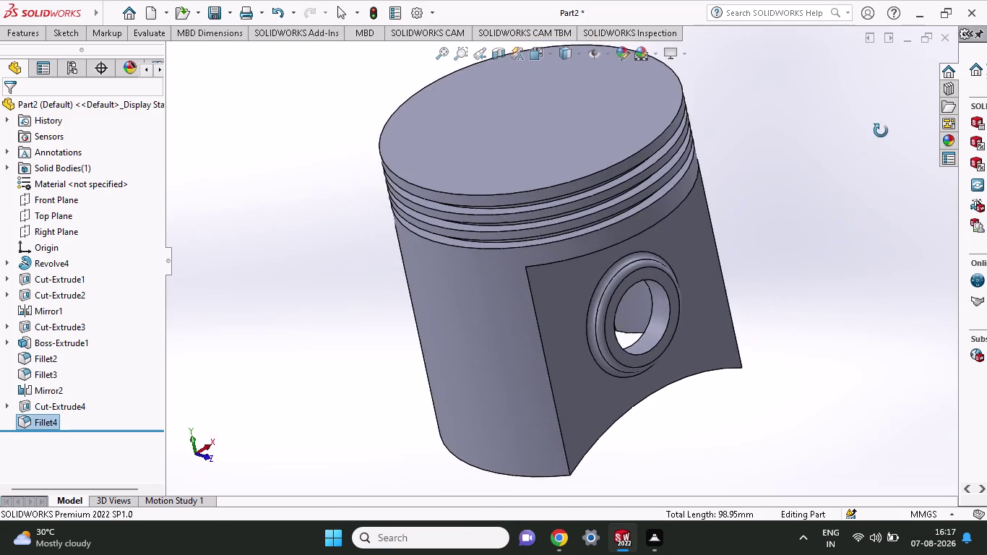
middle_drag(871, 135, 882, 131)
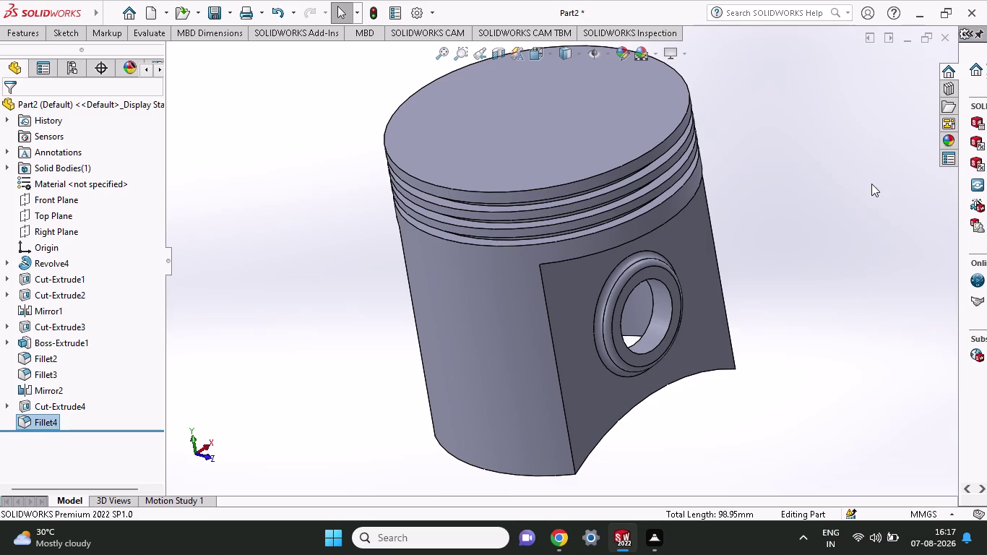
middle_drag(836, 180, 783, 37)
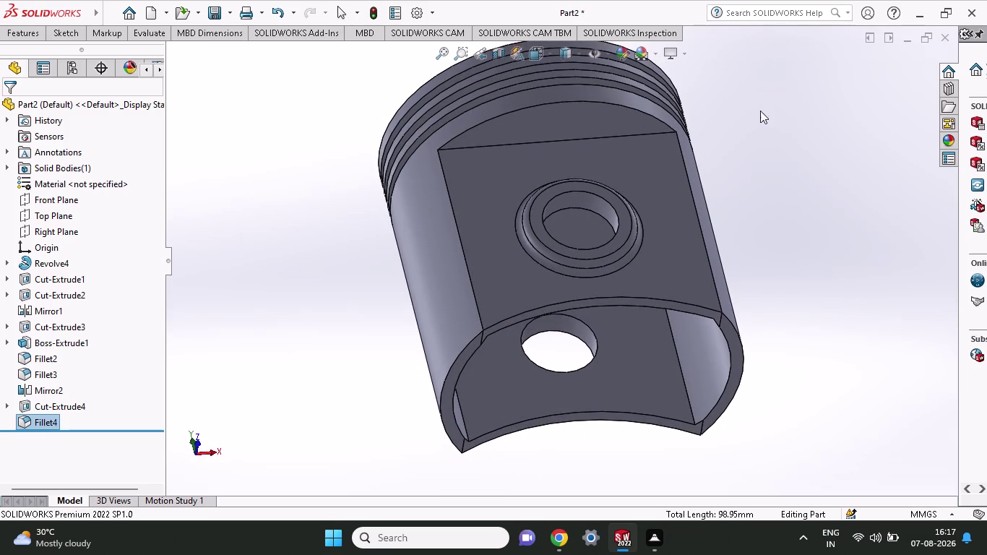
click(16, 32)
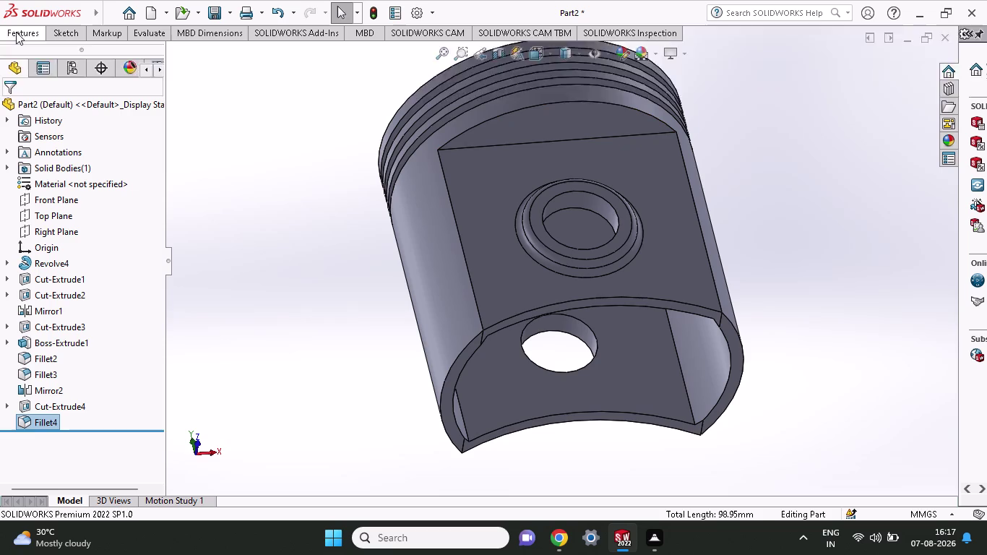
Begin a fillet on one pin-boss flat edge, then abandon that attempt.
click(404, 61)
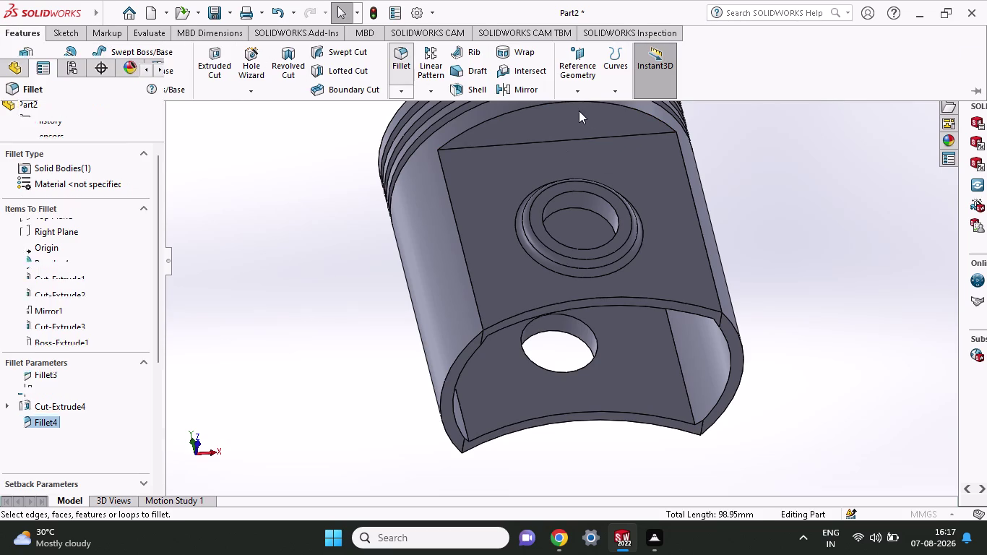
click(545, 139)
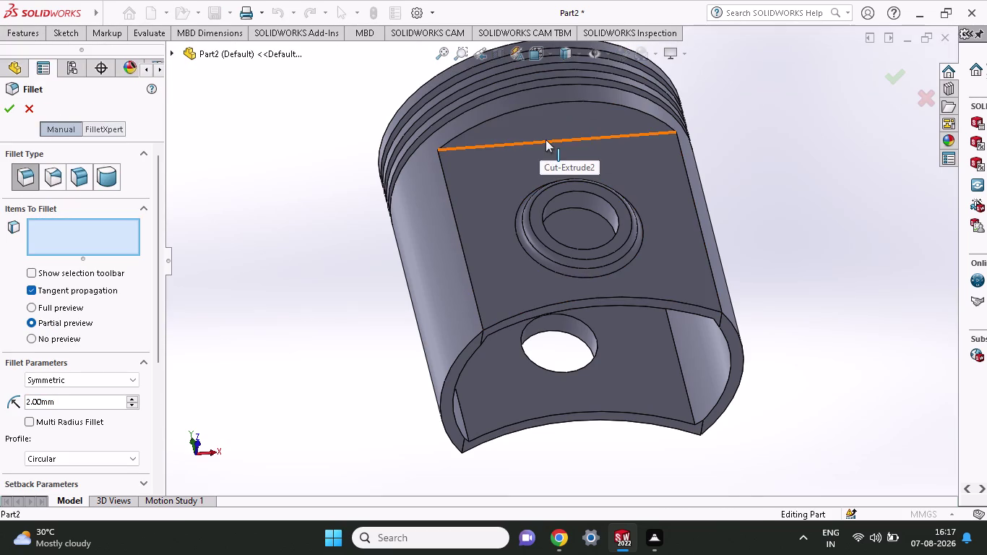
middle_drag(348, 229, 493, 73)
click(495, 175)
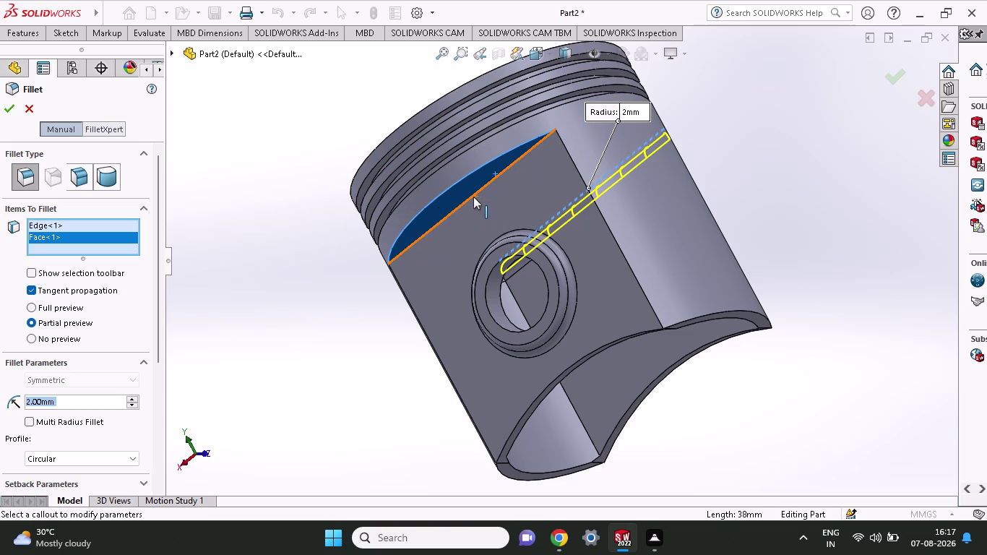
click(474, 197)
click(473, 196)
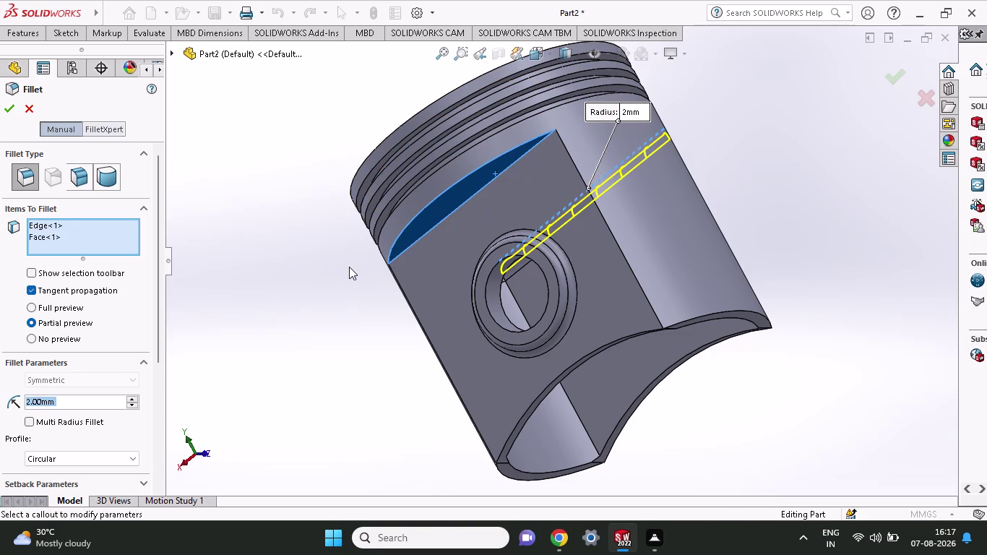
right_click(349, 266)
click(372, 392)
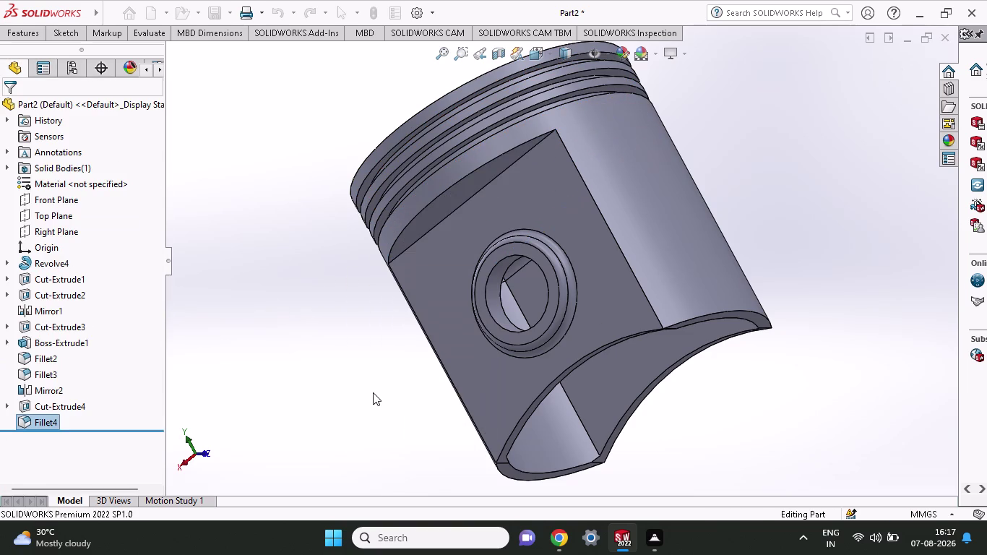
Fillet the upper edges of both pin-boss flats with a 2 mm radius.
click(23, 30)
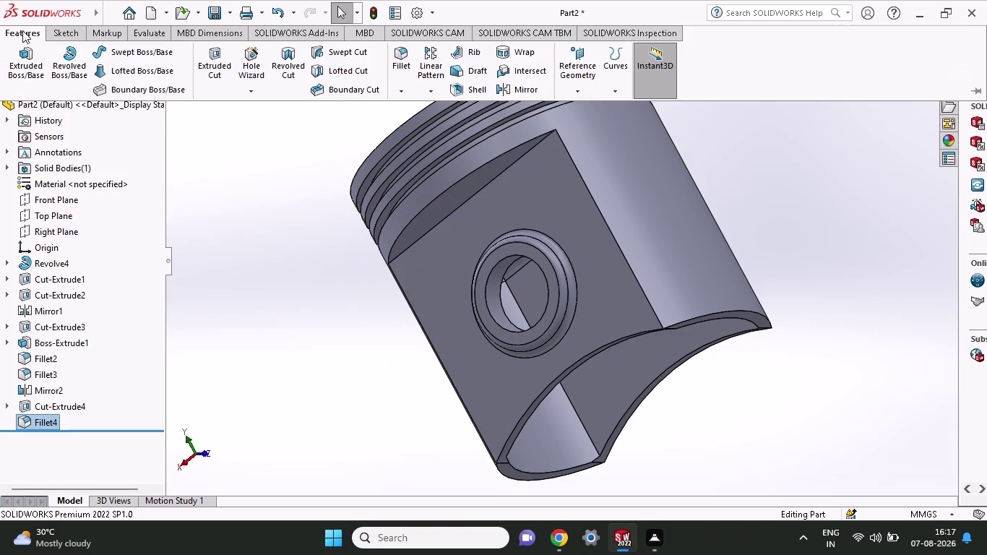
click(396, 61)
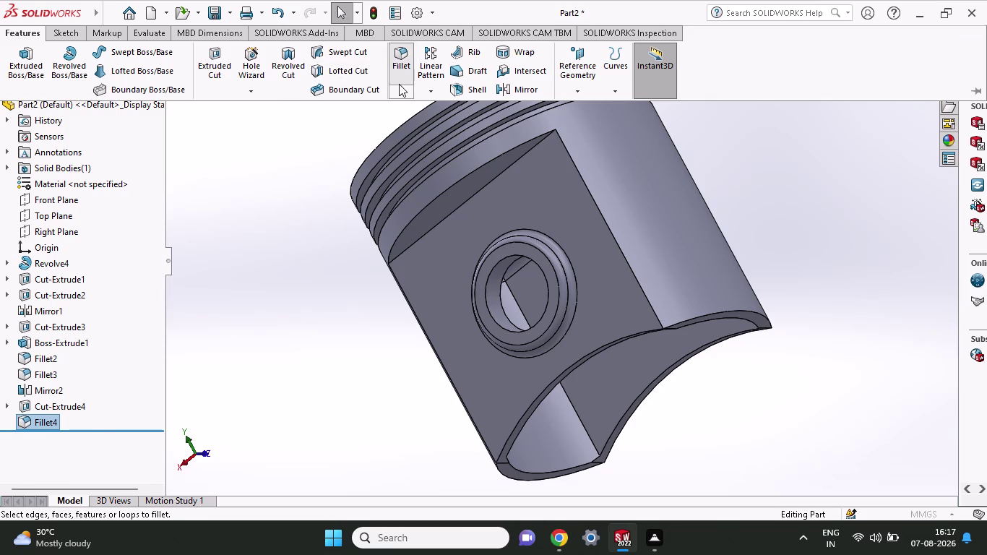
click(399, 49)
click(485, 185)
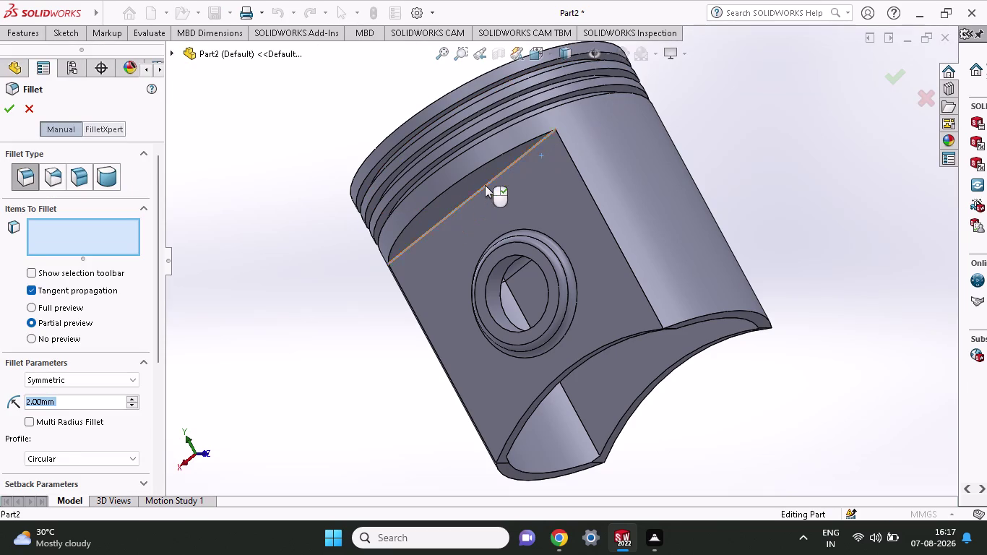
middle_drag(734, 173, 617, 216)
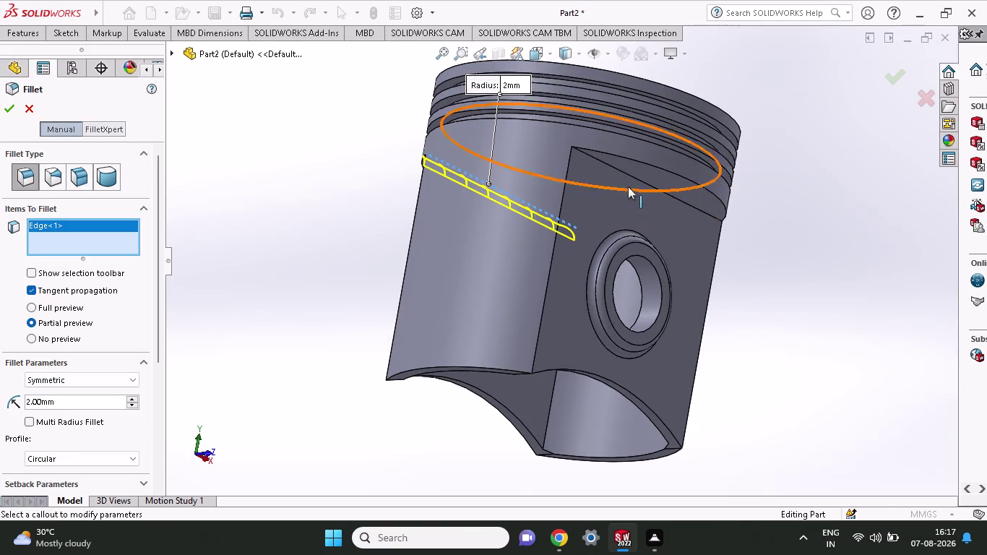
click(629, 173)
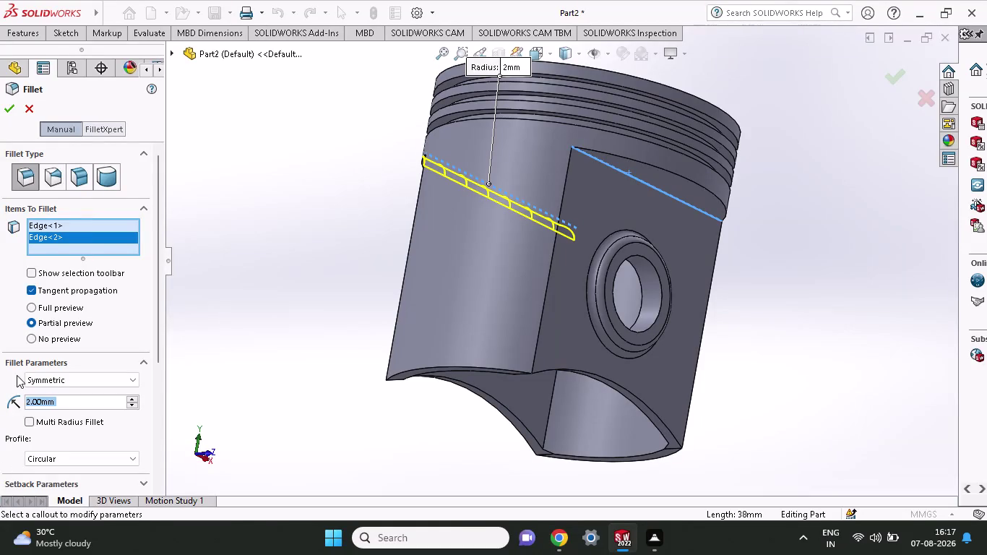
click(14, 106)
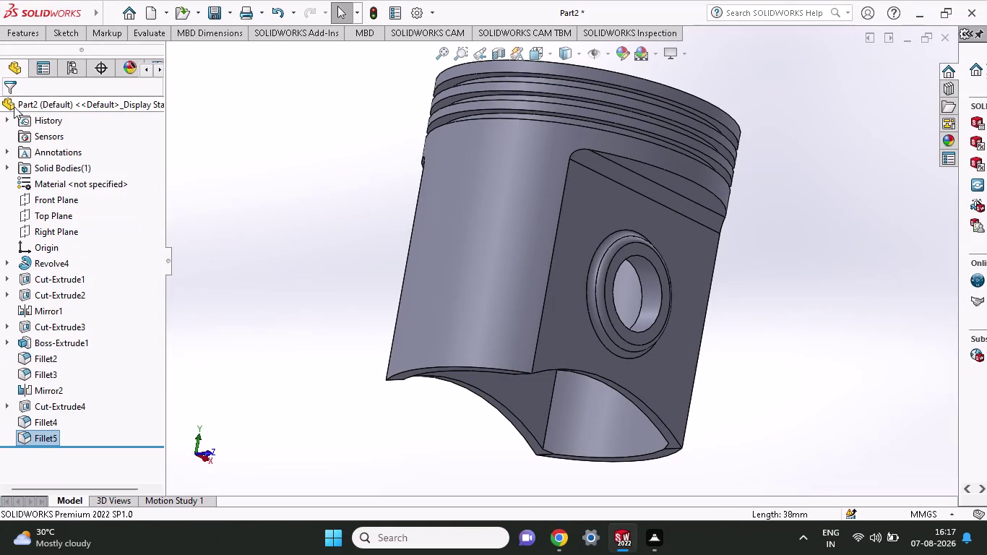
Orbit the piston to inspect the new fillets, ring grooves, underside and pin hole.
middle_drag(282, 155, 383, 46)
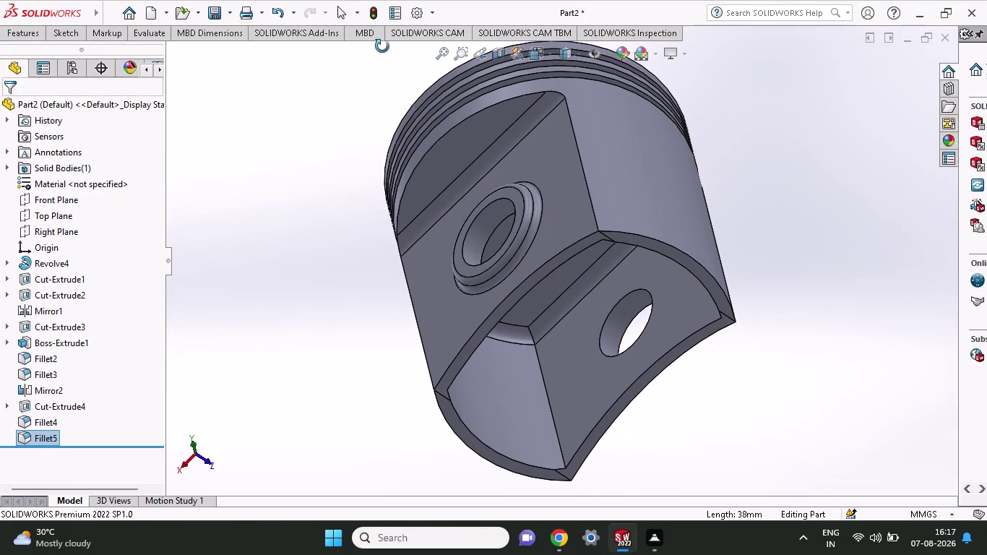
middle_drag(383, 46, 382, 48)
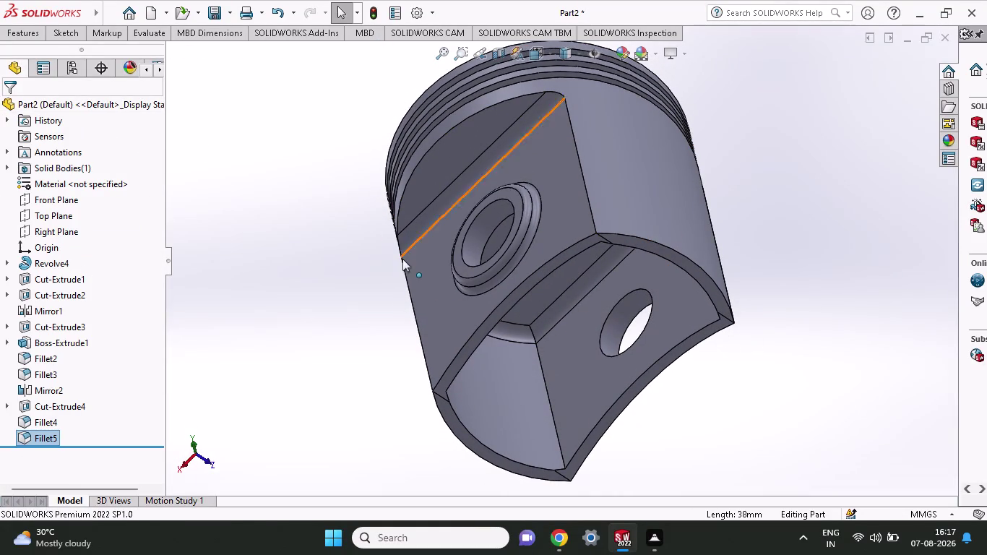
middle_drag(779, 185, 661, 319)
middle_drag(643, 287, 641, 270)
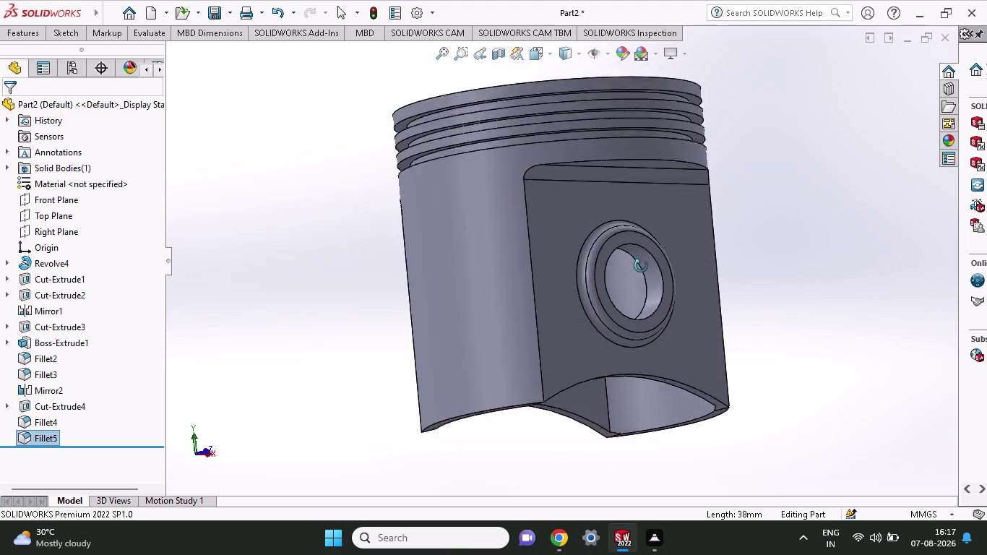
middle_drag(641, 271, 684, 267)
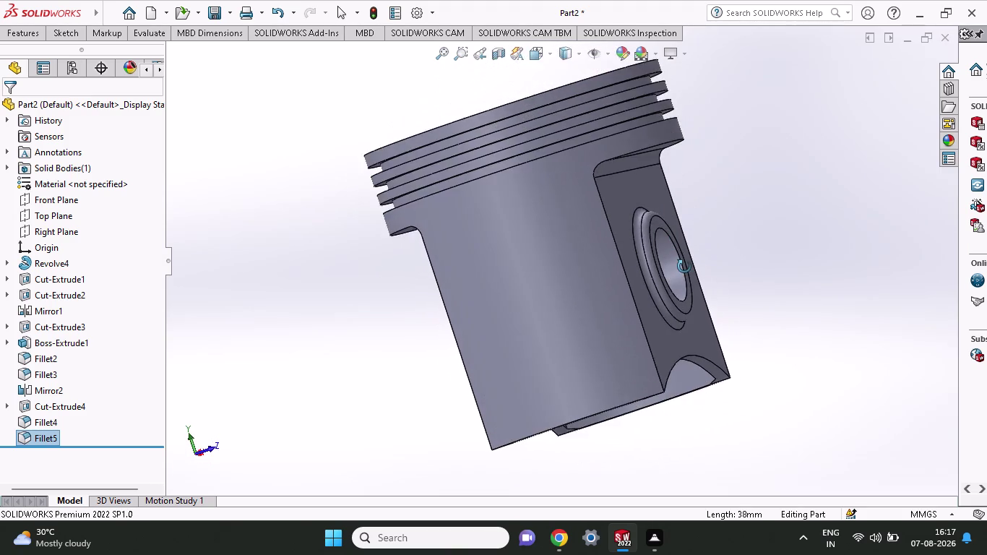
middle_drag(684, 266, 686, 139)
scroll(up, 3)
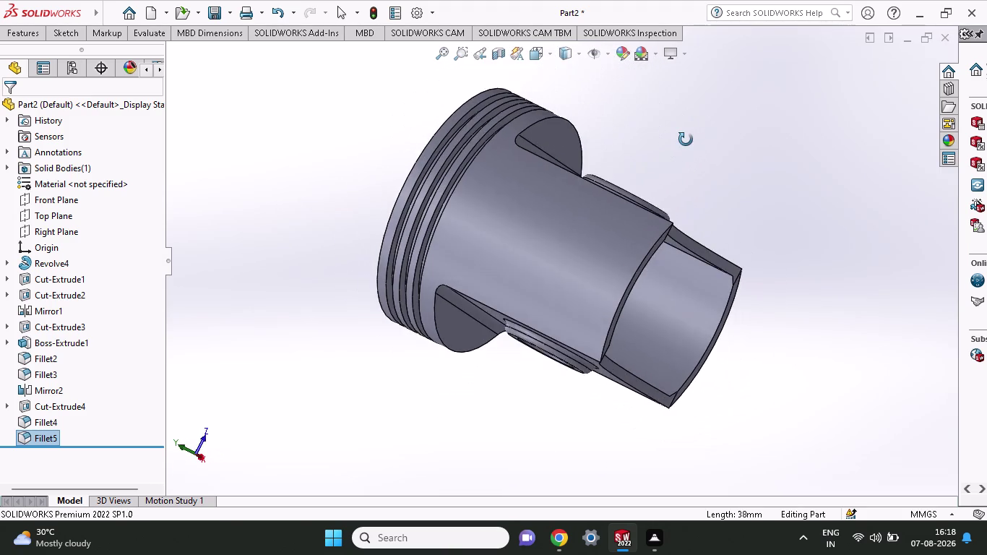
middle_drag(686, 139, 690, 127)
middle_drag(689, 127, 715, 219)
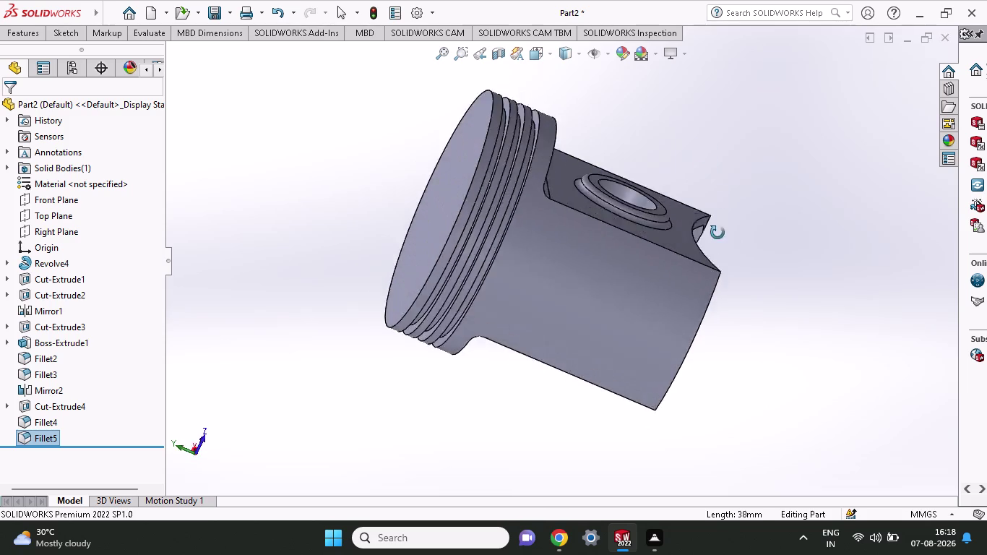
middle_drag(715, 218, 729, 338)
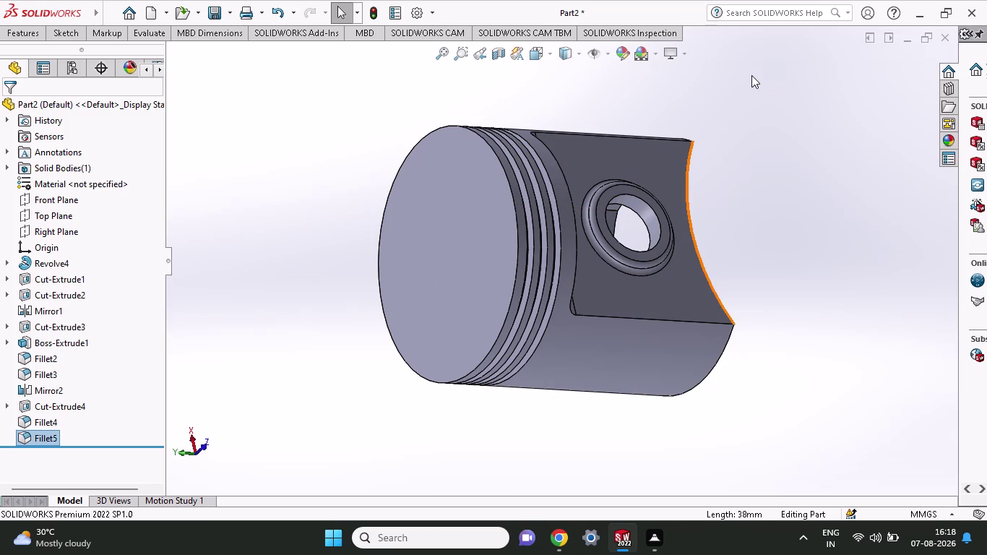
Turn the piston upright facing the pin boss and bring up the File menu.
middle_drag(674, 115, 865, 88)
middle_drag(791, 349, 789, 344)
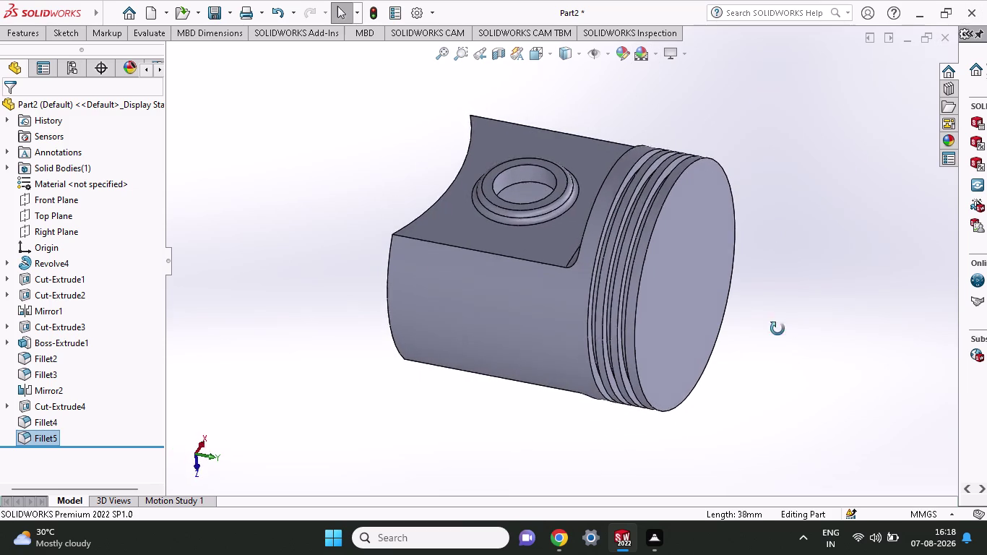
middle_drag(788, 344, 702, 101)
scroll(down, 3)
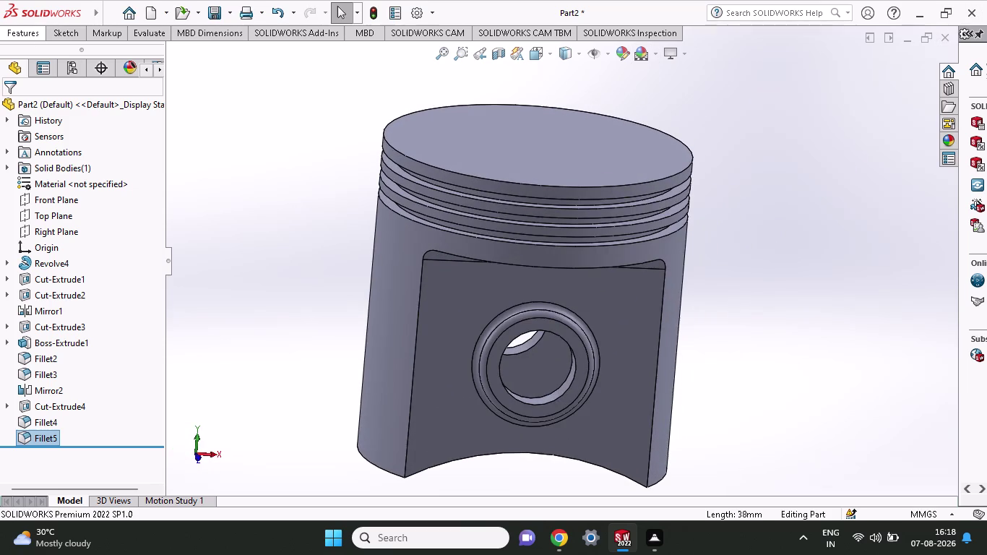
click(114, 18)
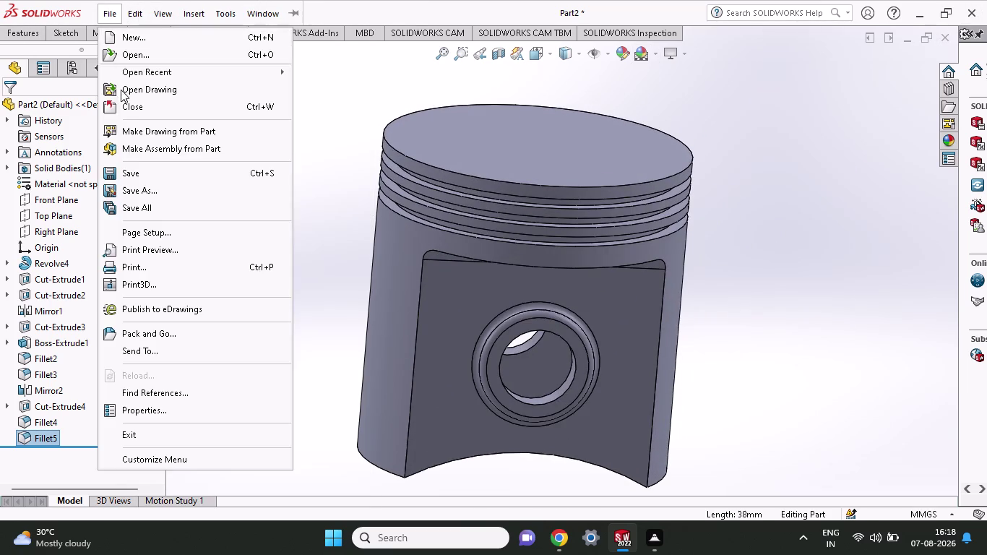
Save the part under the new name 'piston' with Save As.
click(142, 193)
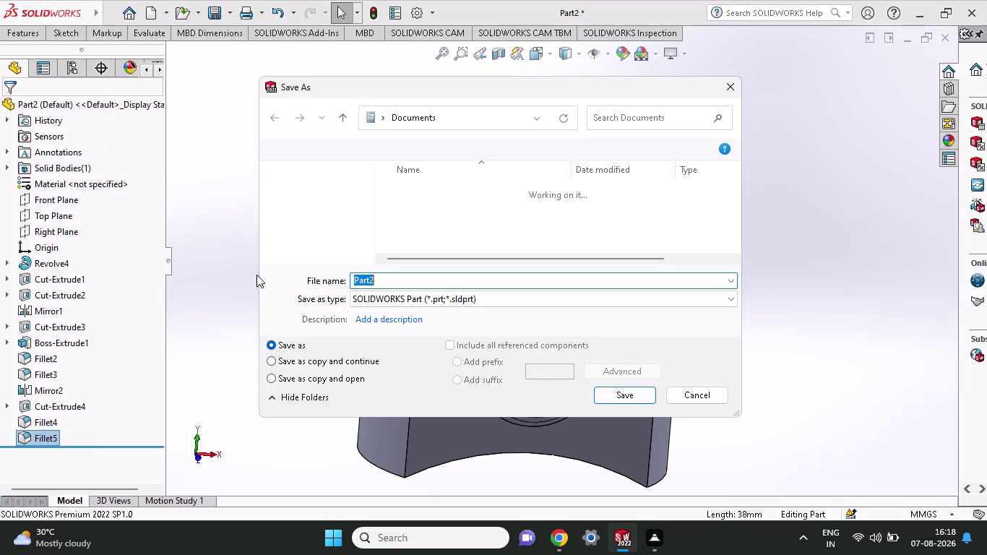
drag(439, 280, 293, 305)
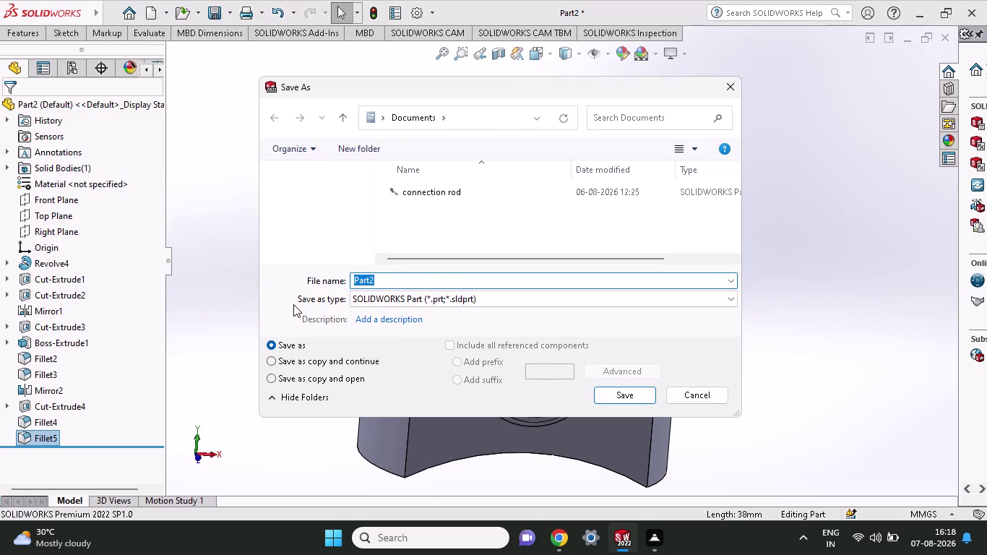
key(BackSpace)
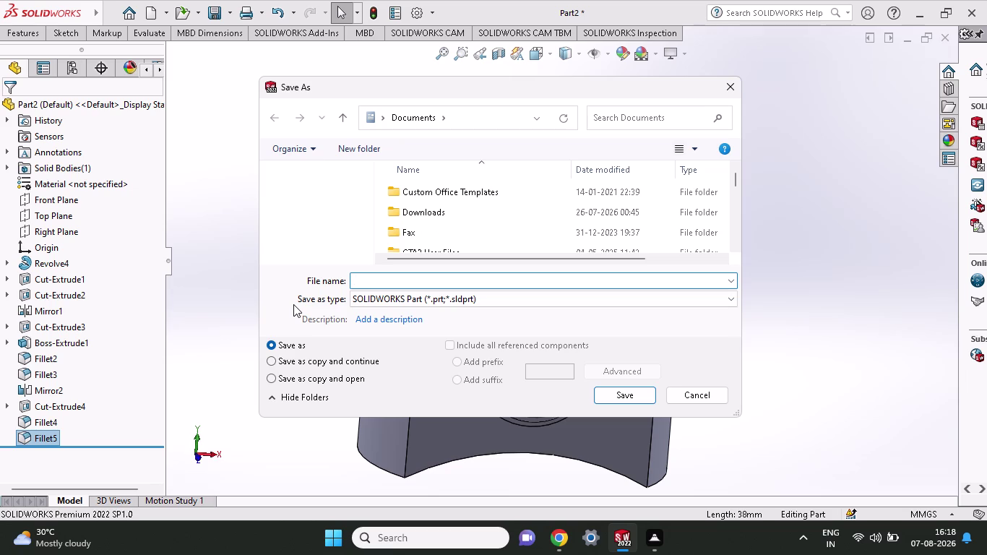
text(p)
text(i)
text(st)
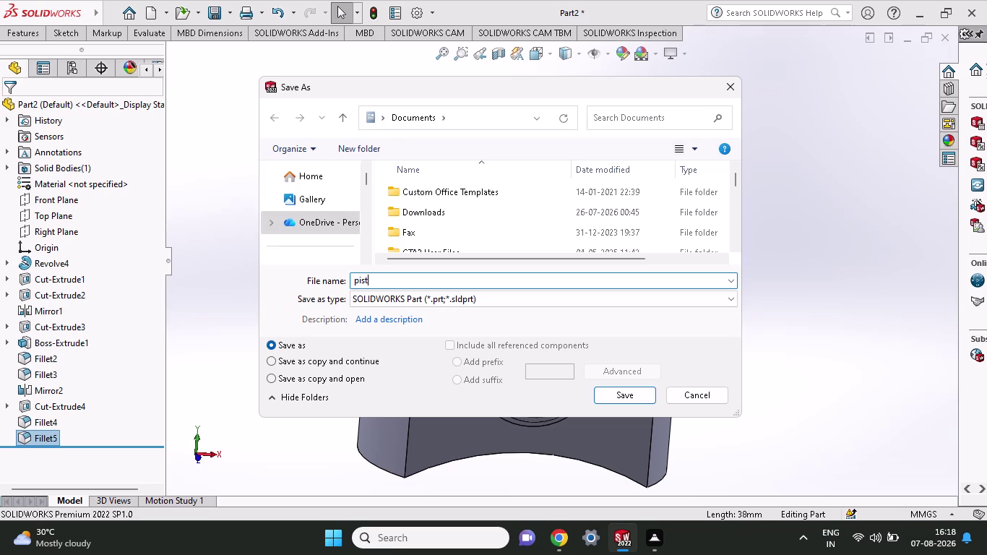
text(o)
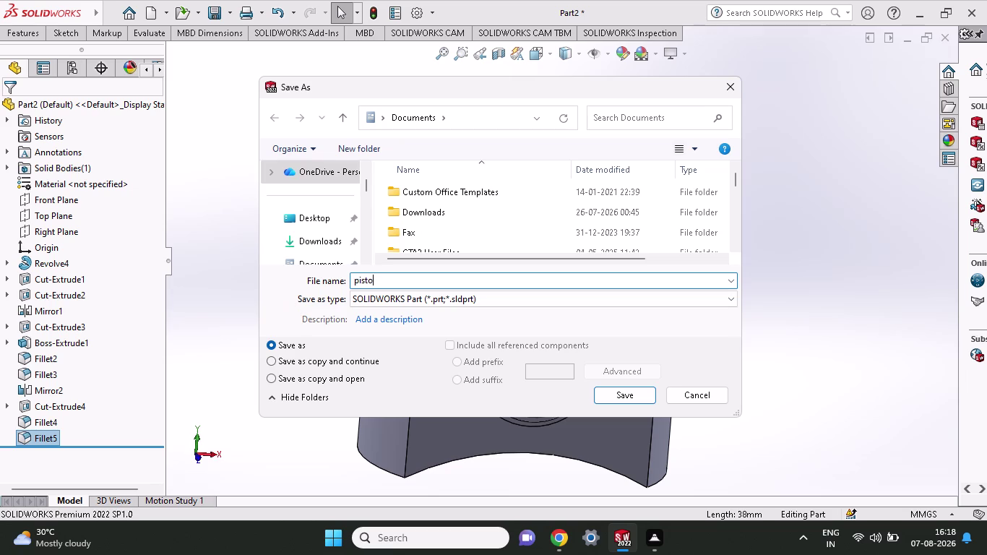
key(n)
click(617, 394)
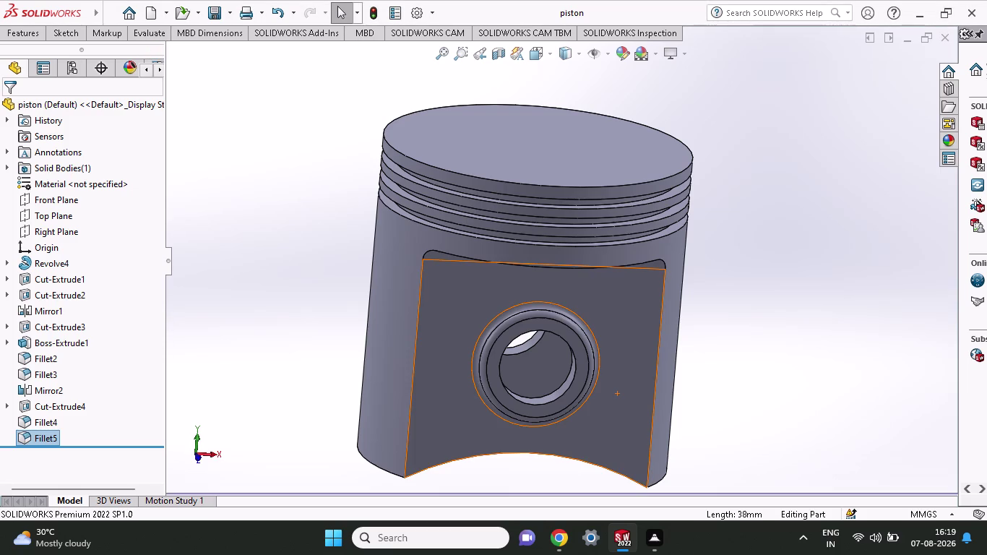
Set up Save As to export 'piston' as an Adobe Portable Document Format (*.pdf) file.
click(231, 7)
click(232, 56)
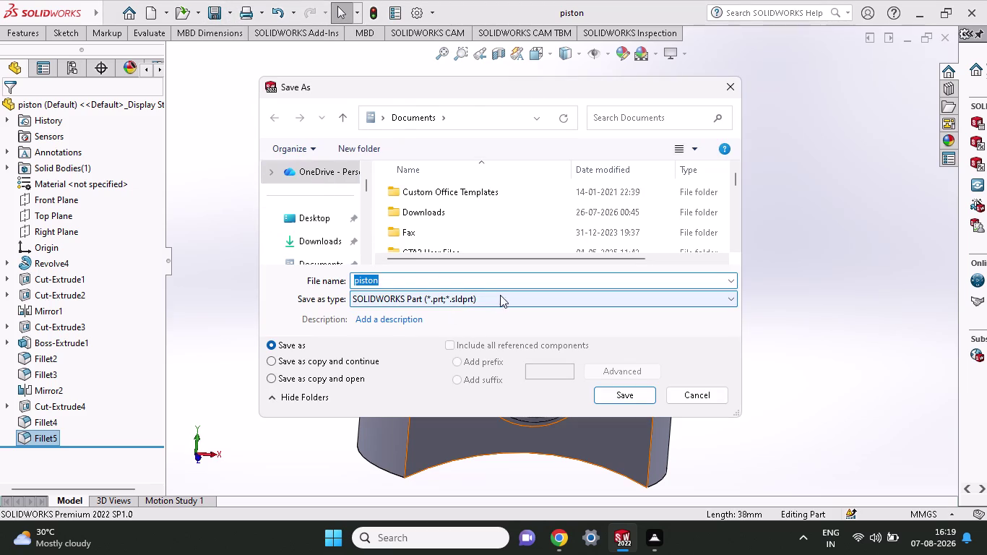
click(501, 298)
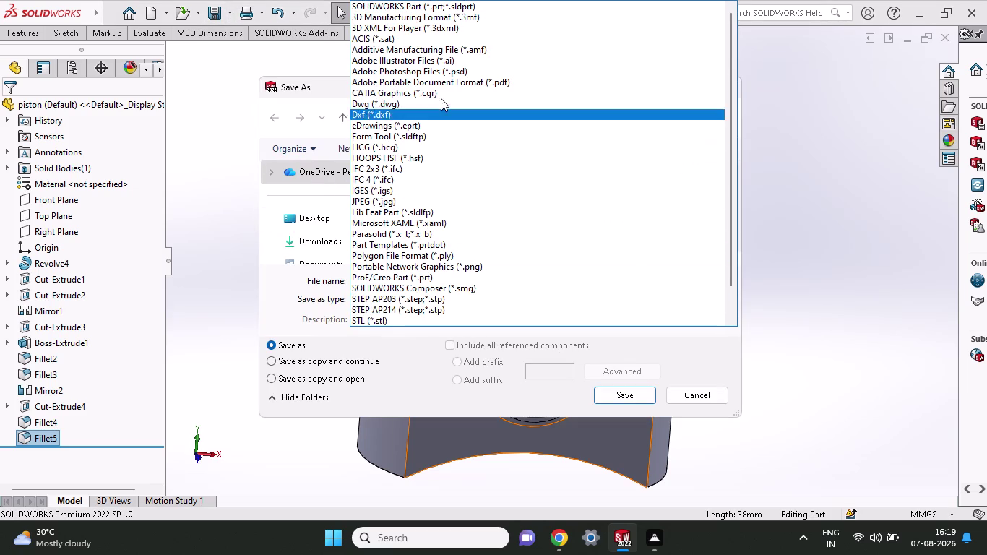
click(450, 81)
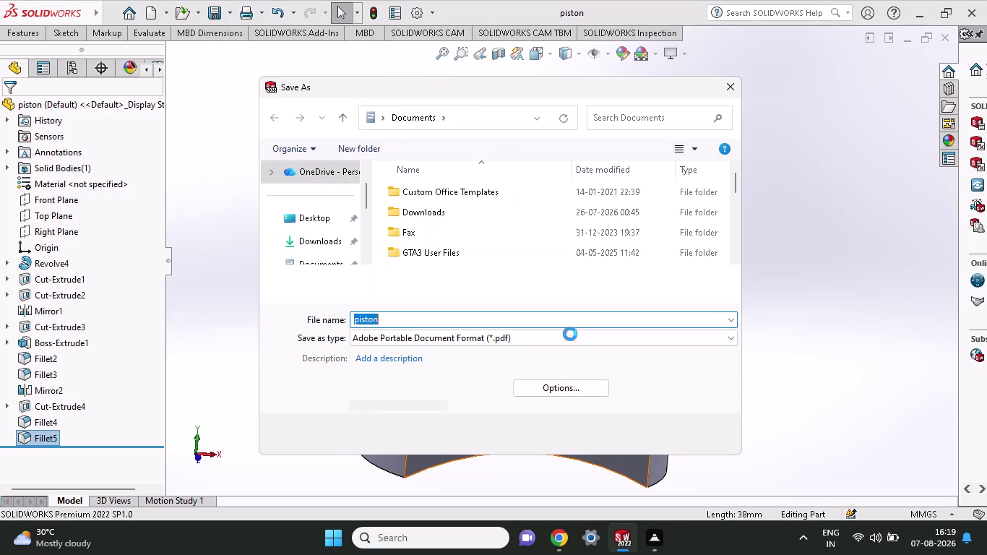
click(609, 437)
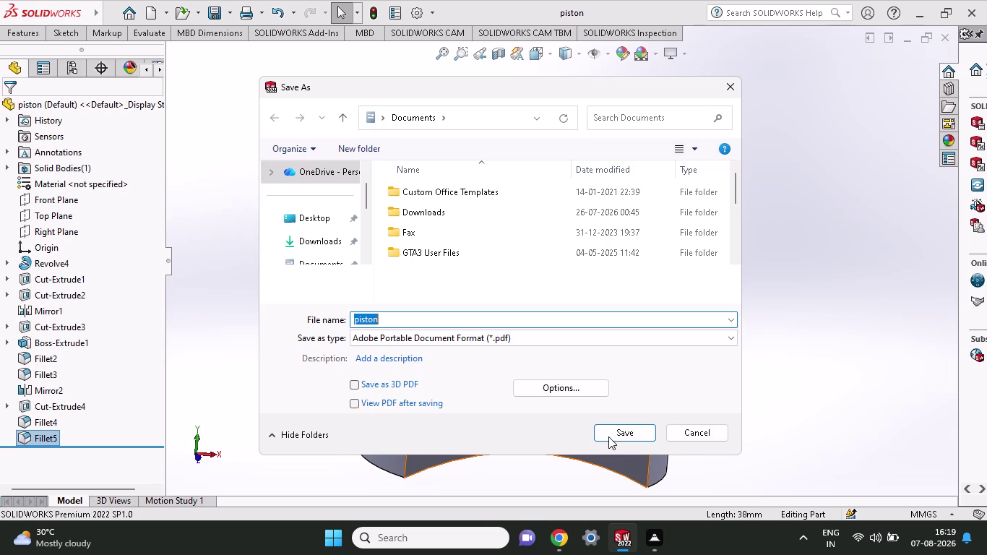